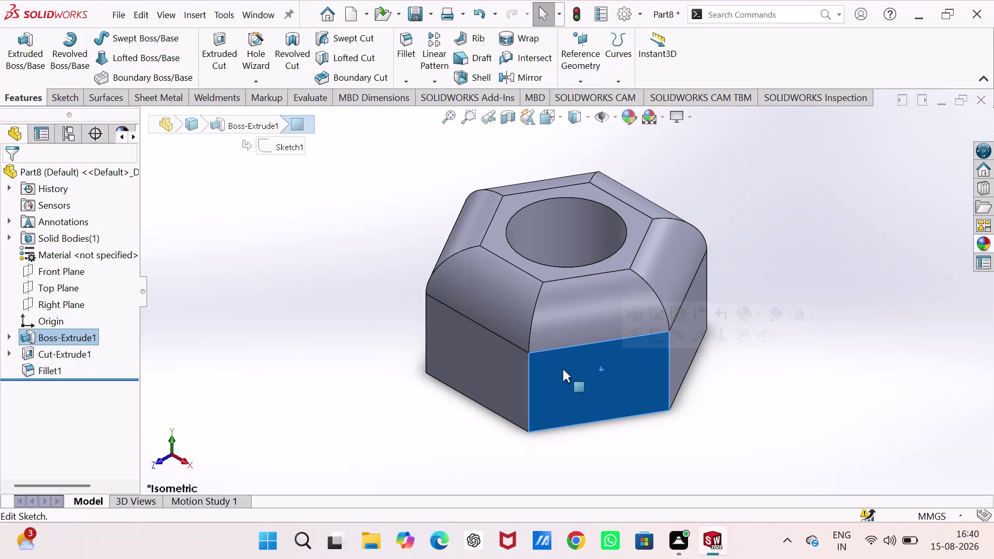
Start a sketch on the nut's front side face, then discard it and return to isometric view.
click(651, 364)
click(700, 333)
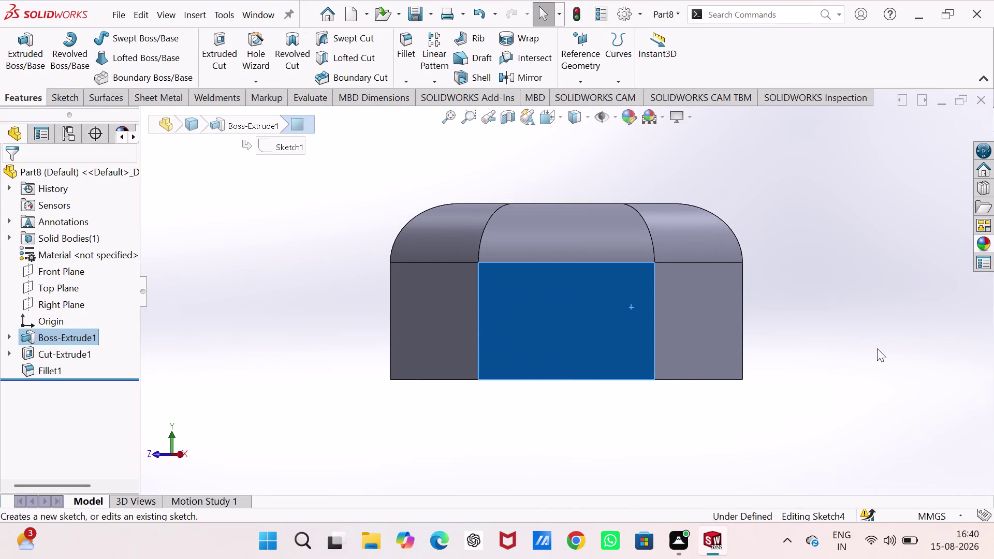
click(878, 346)
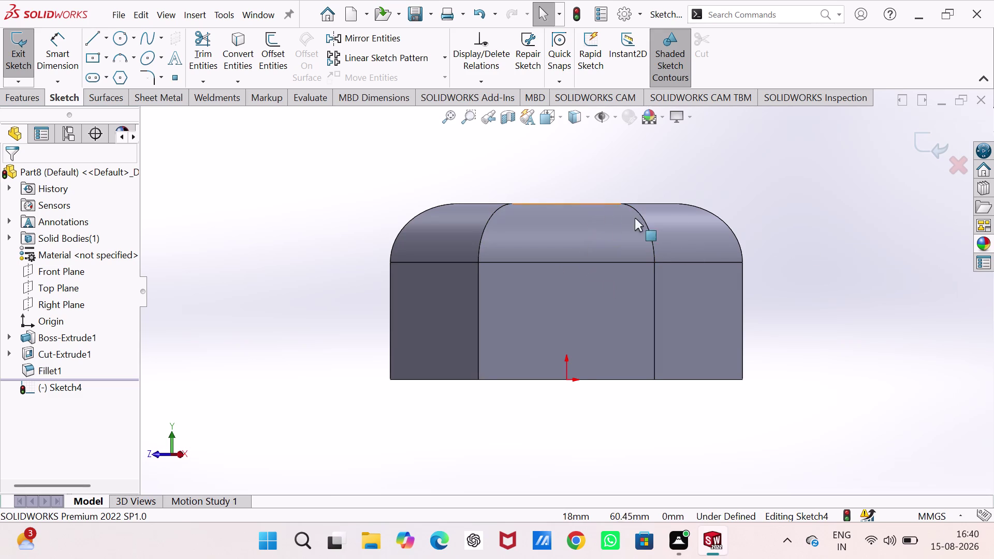
key(ctrl+7)
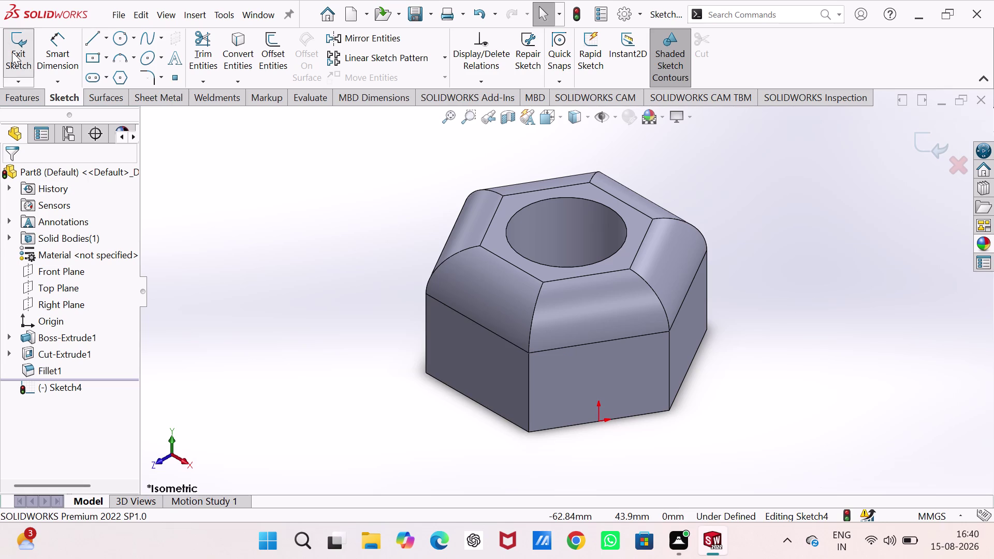
click(12, 51)
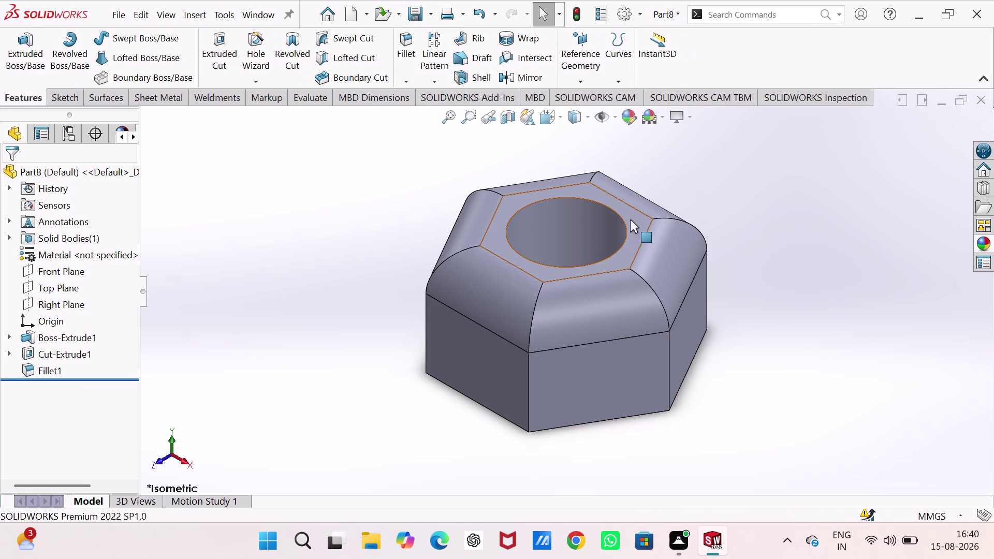
Start a sketch on the top face with a vertical centreline from the origin.
click(630, 219)
click(681, 187)
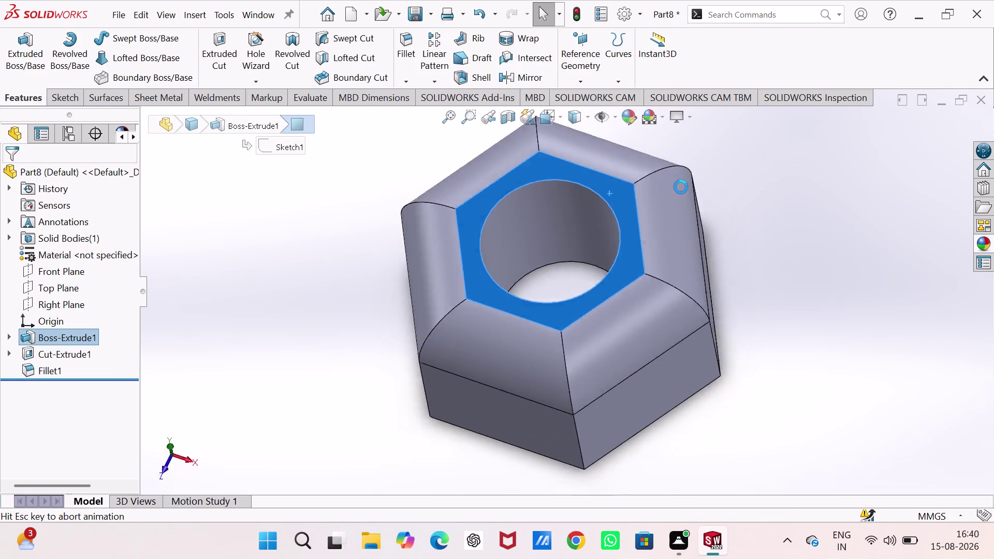
click(764, 185)
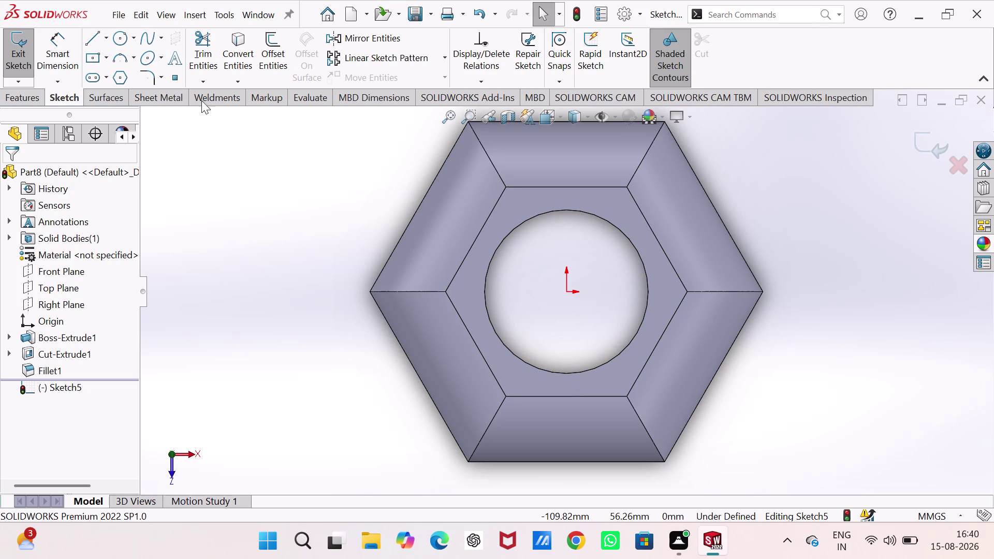
click(102, 37)
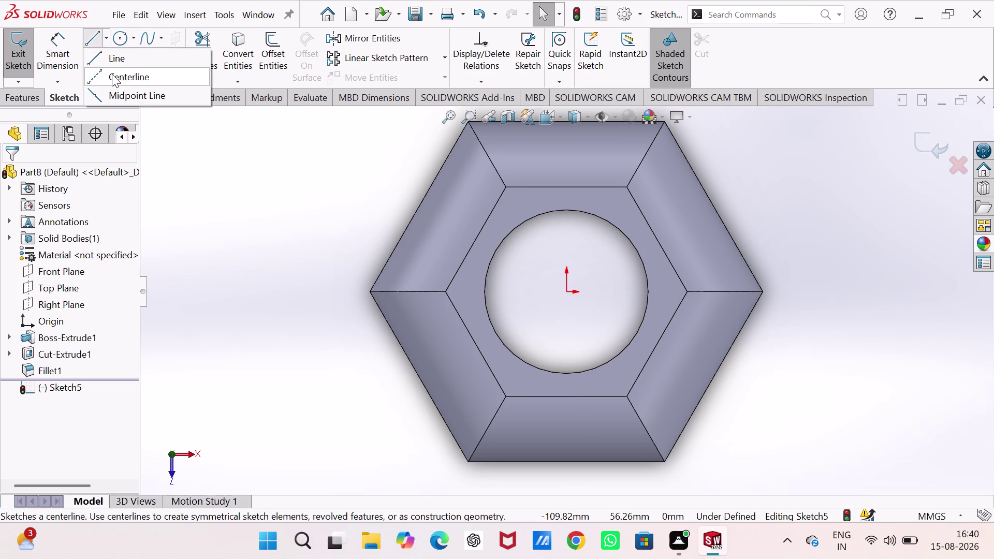
click(112, 74)
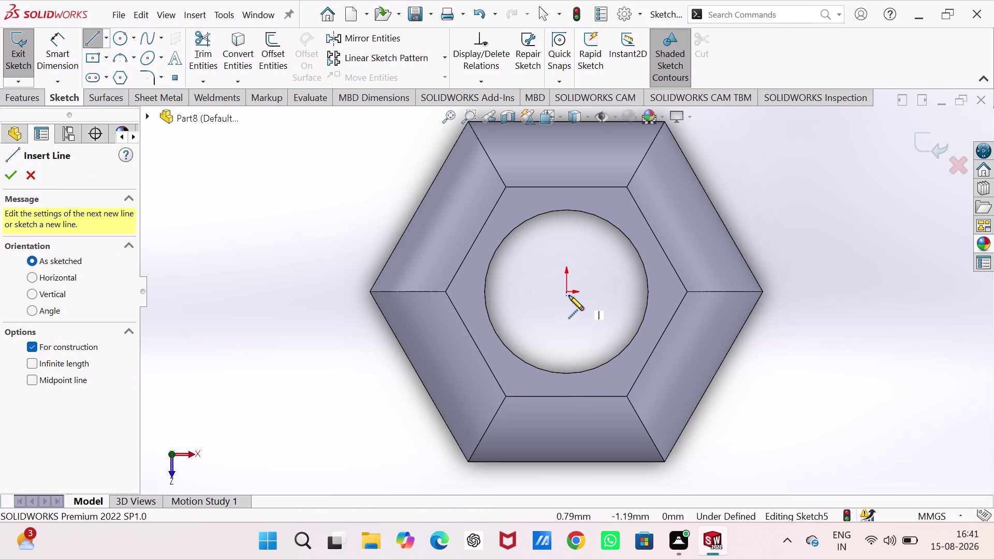
click(566, 292)
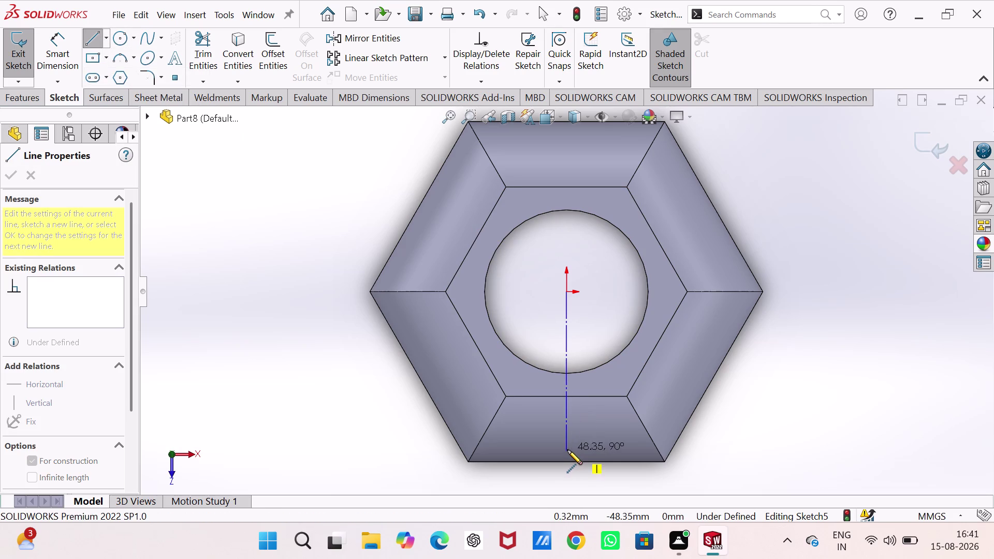
click(565, 434)
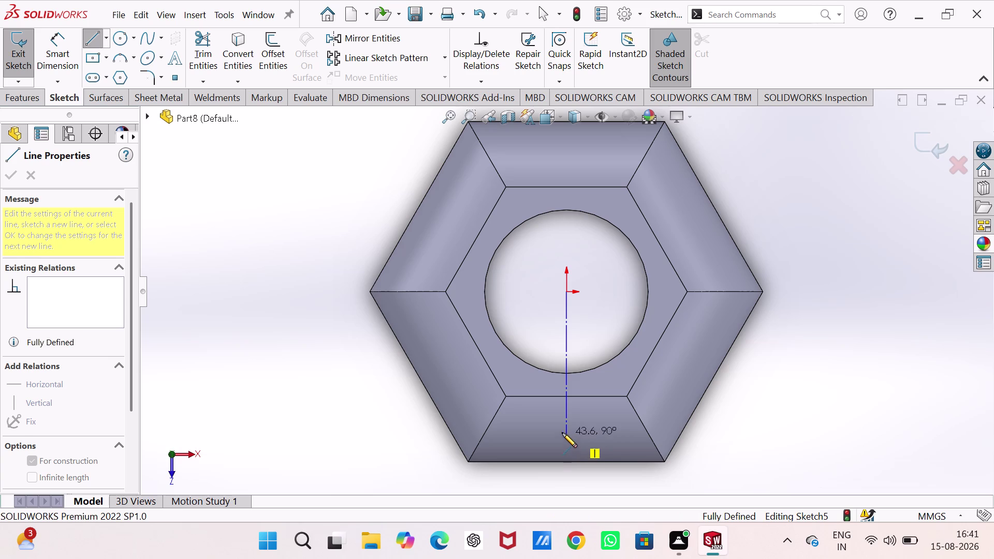
key(Escape)
key(Escape)
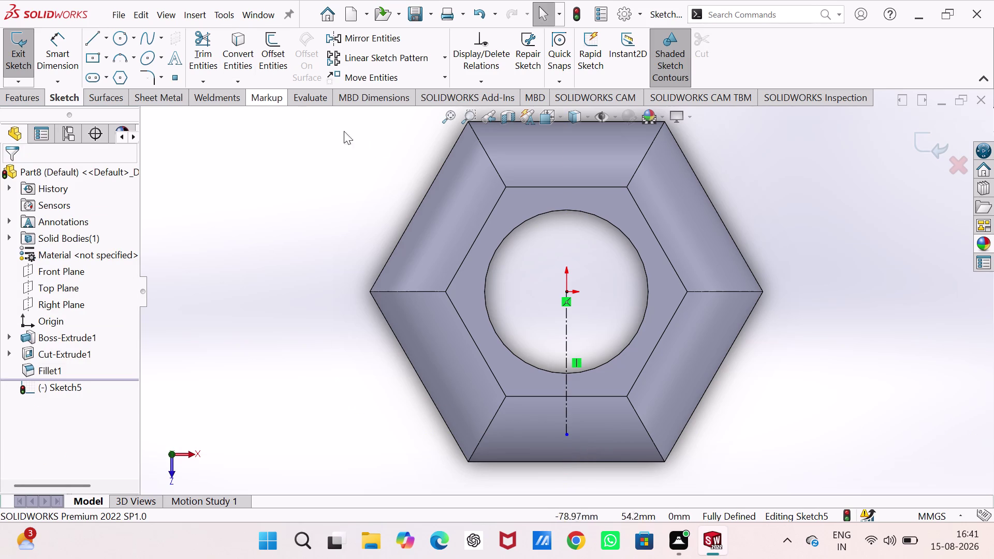
Convert the central hole's circular edge into the sketch.
click(581, 370)
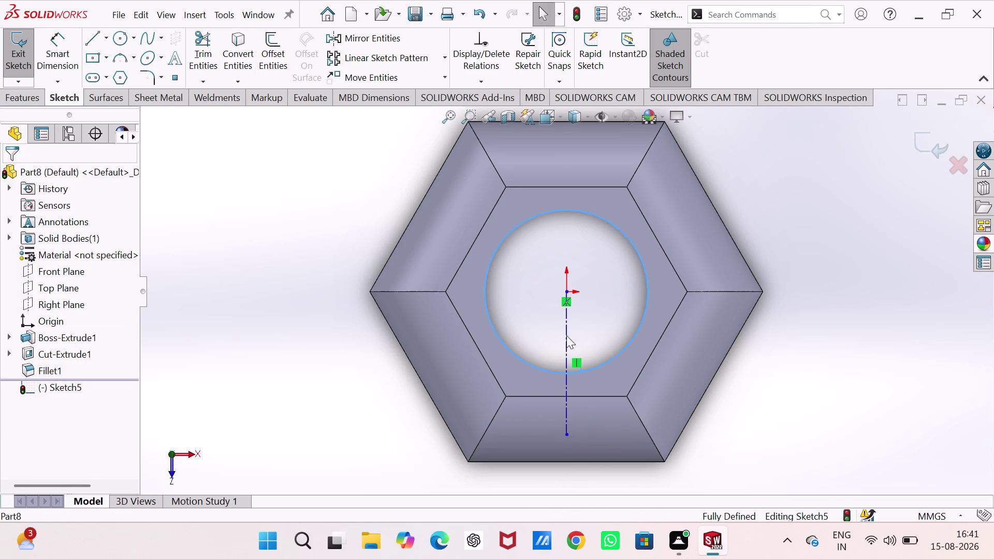
click(231, 45)
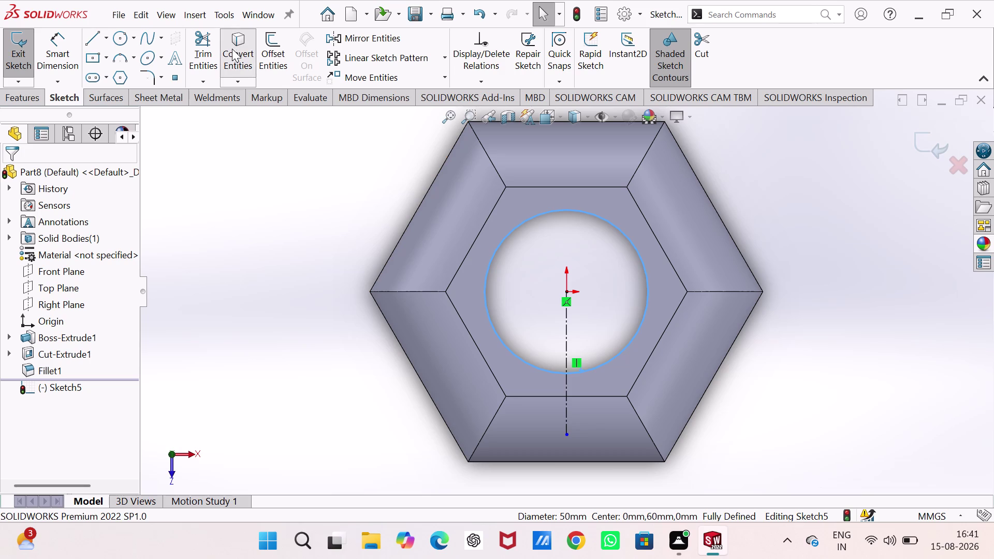
click(205, 170)
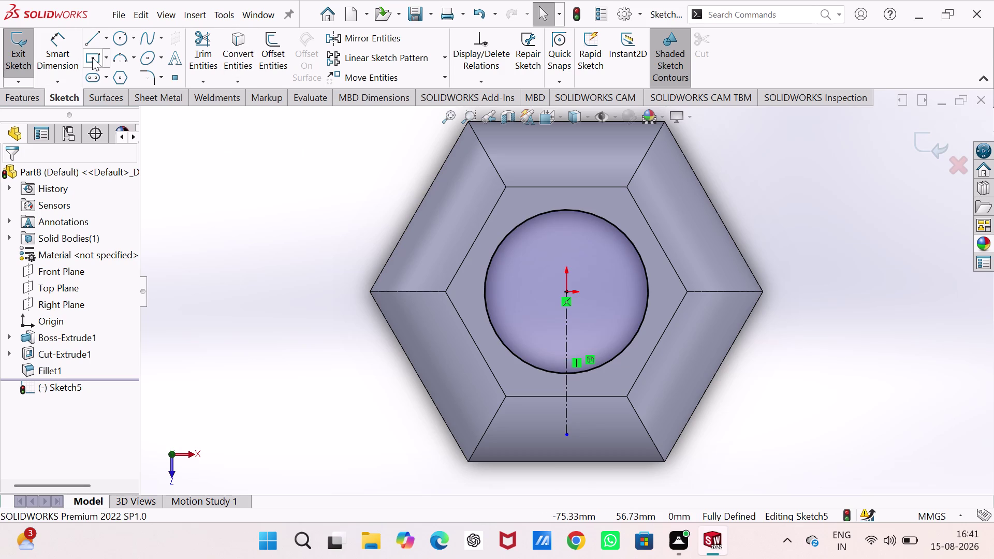
Draw the L-shaped slot outline lines from the centreline up to the hole.
click(88, 39)
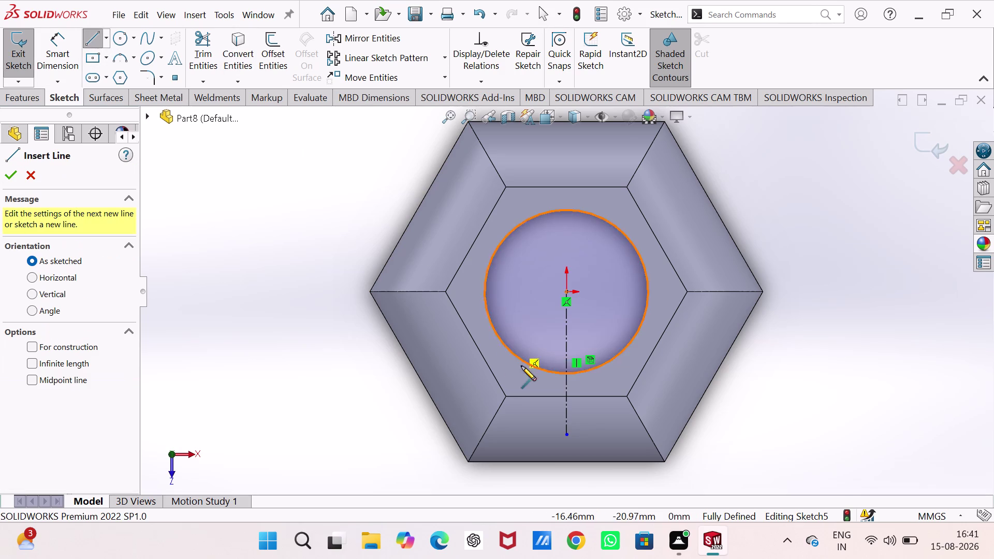
click(554, 373)
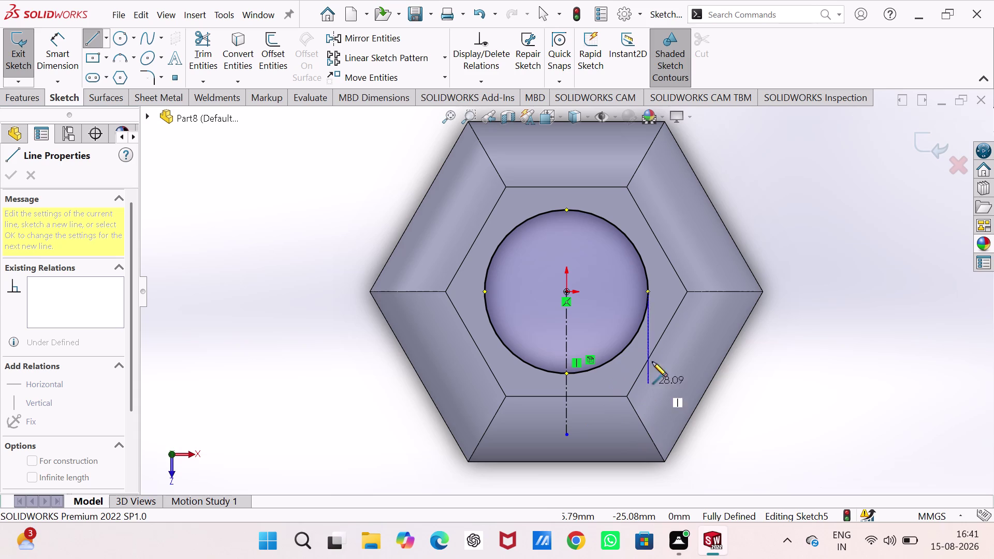
key(Escape)
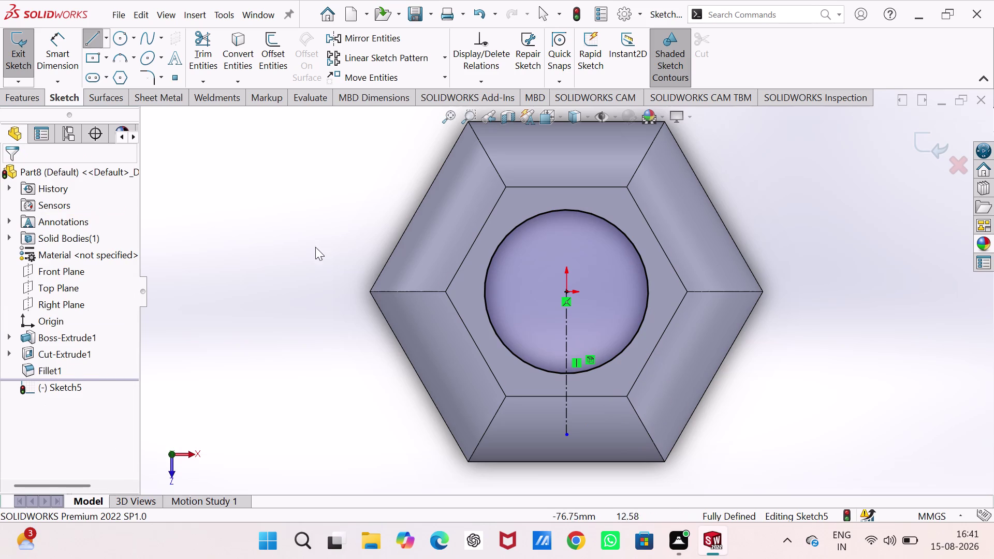
click(96, 36)
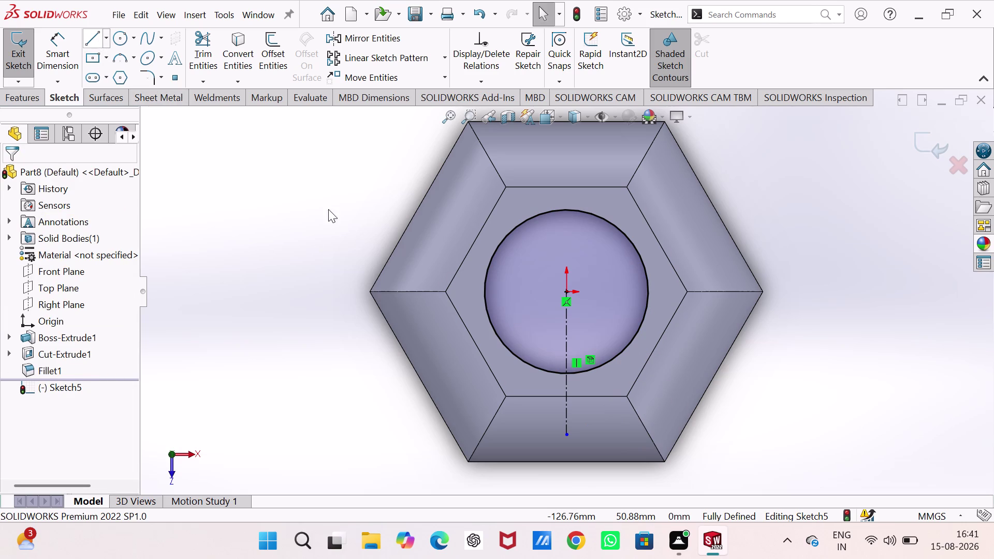
click(556, 414)
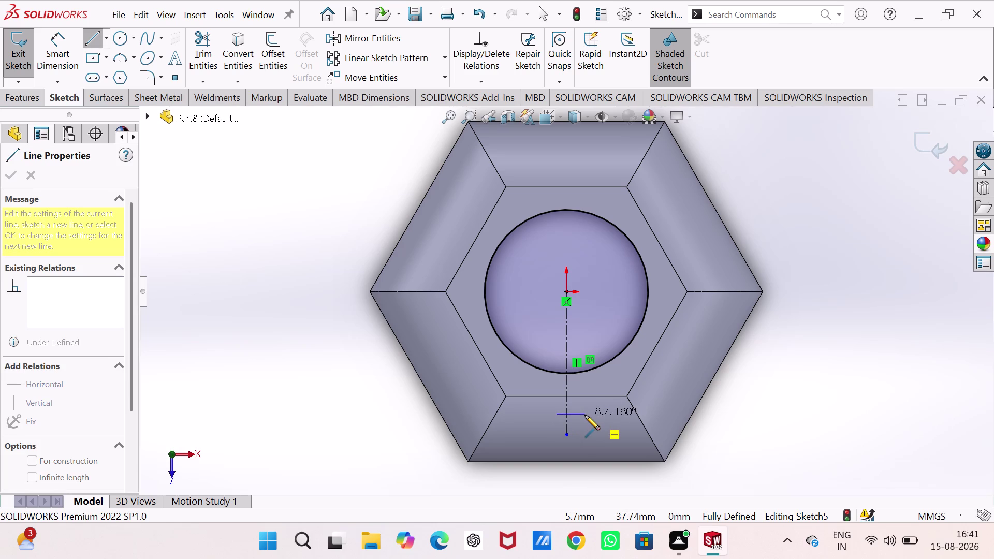
click(585, 415)
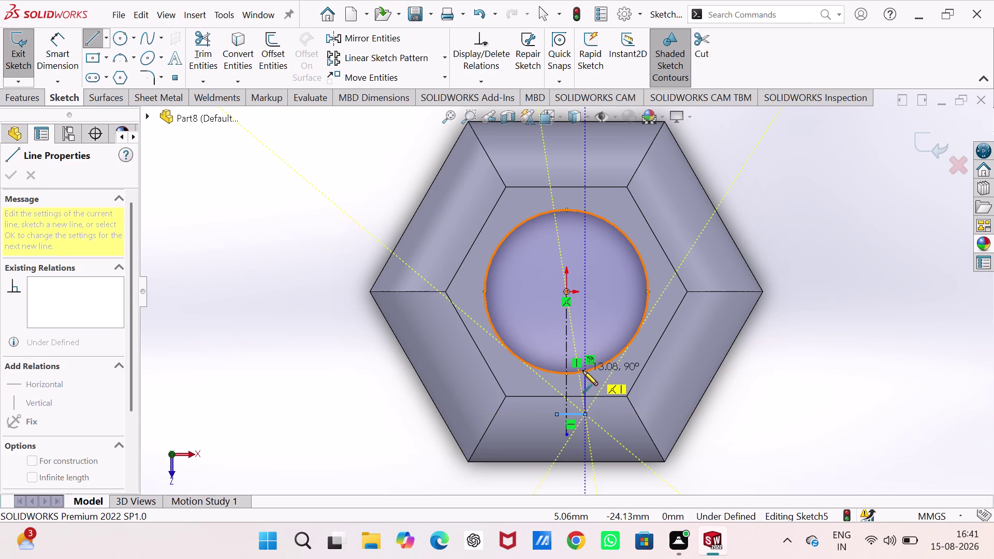
click(582, 370)
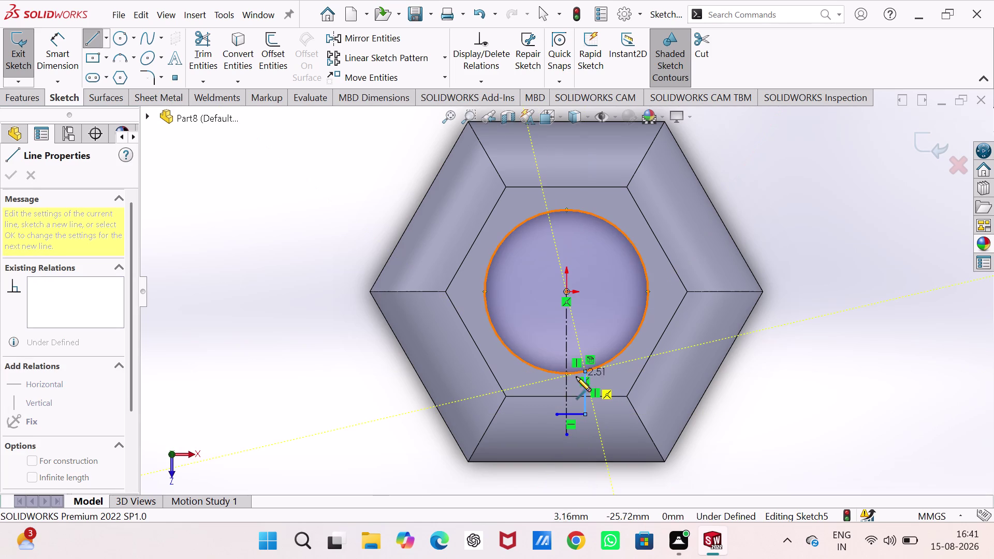
key(Escape)
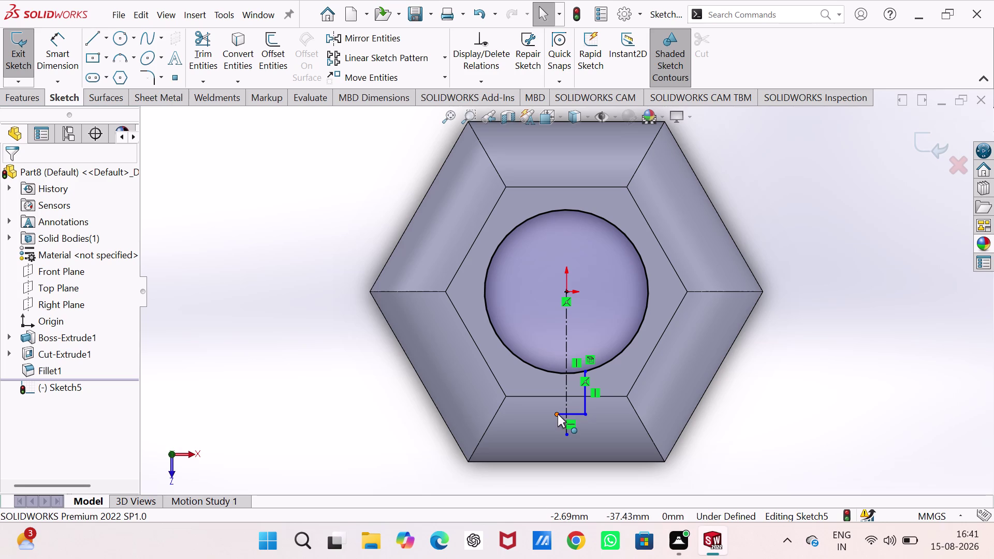
drag(557, 414, 574, 412)
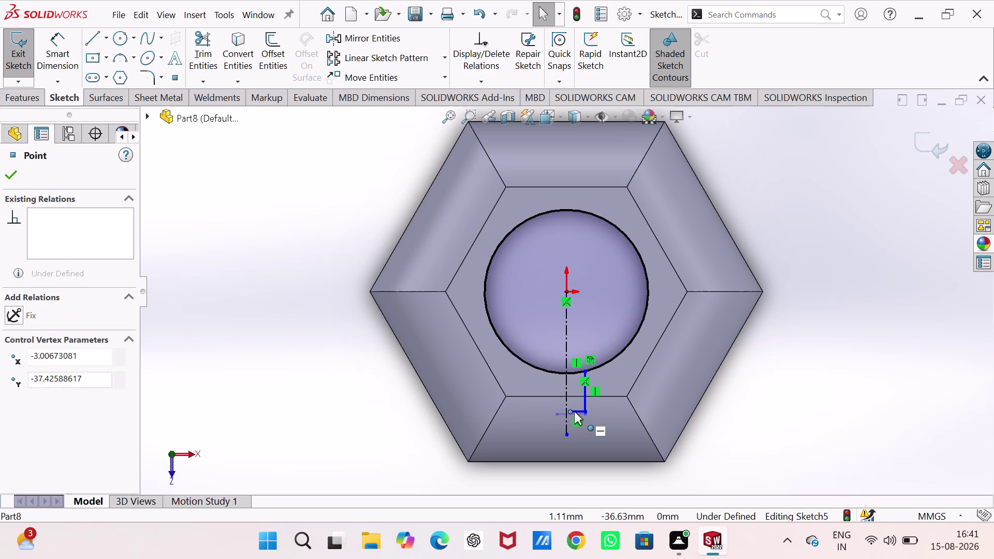
Snap the line end onto the centreline and dimension the horizontal slot line to 5 mm.
drag(574, 412, 568, 412)
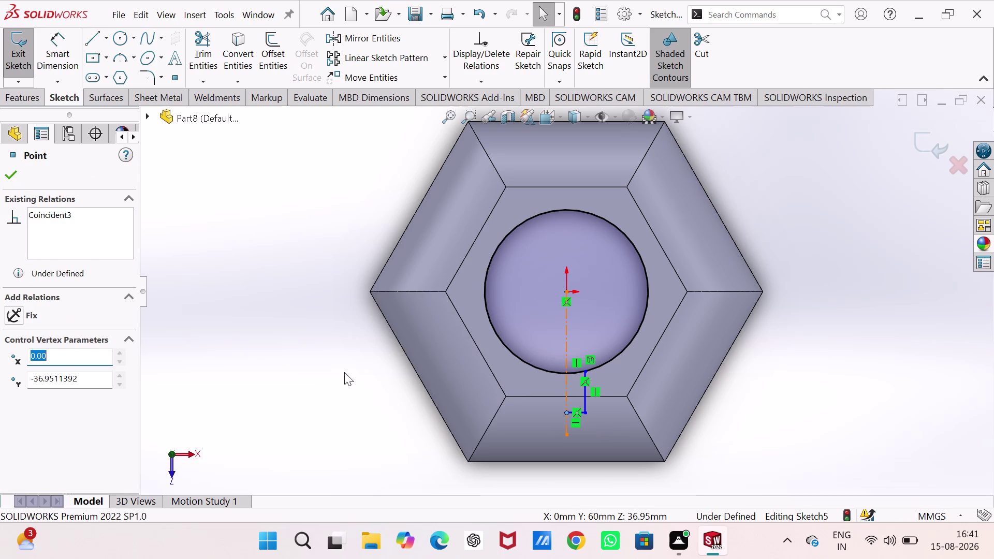
click(319, 366)
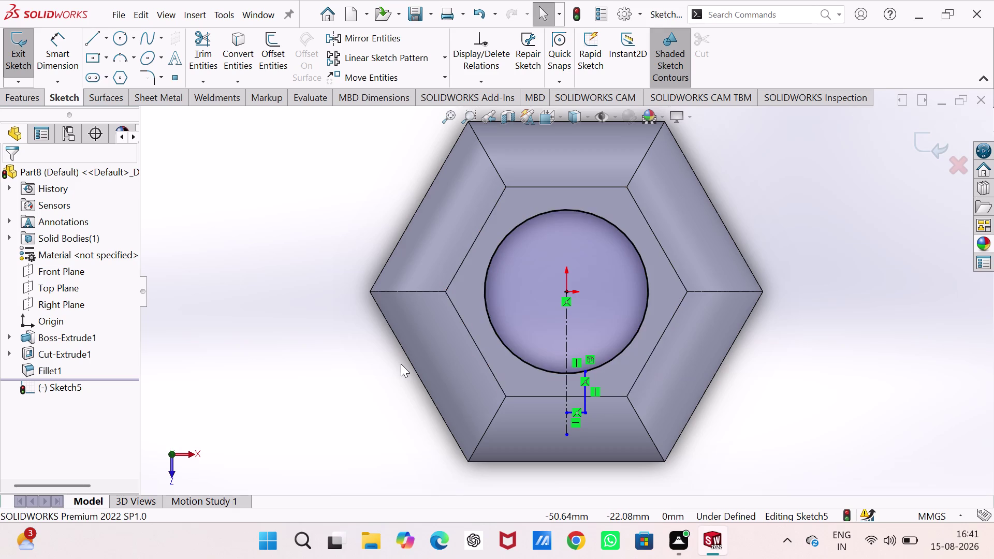
scroll(up, 3)
scroll(down, 3)
scroll(down, 3)
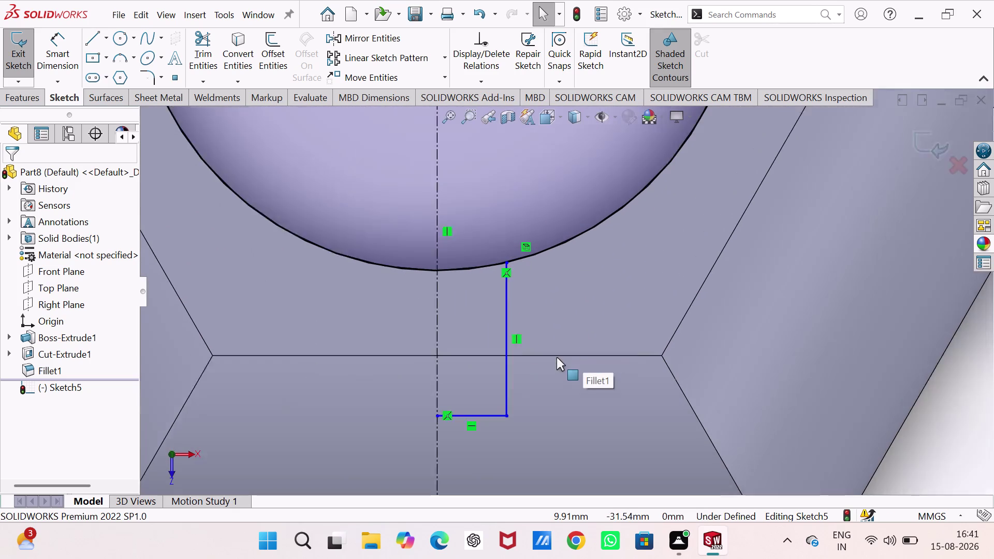
scroll(down, 3)
right_drag(632, 357, 637, 228)
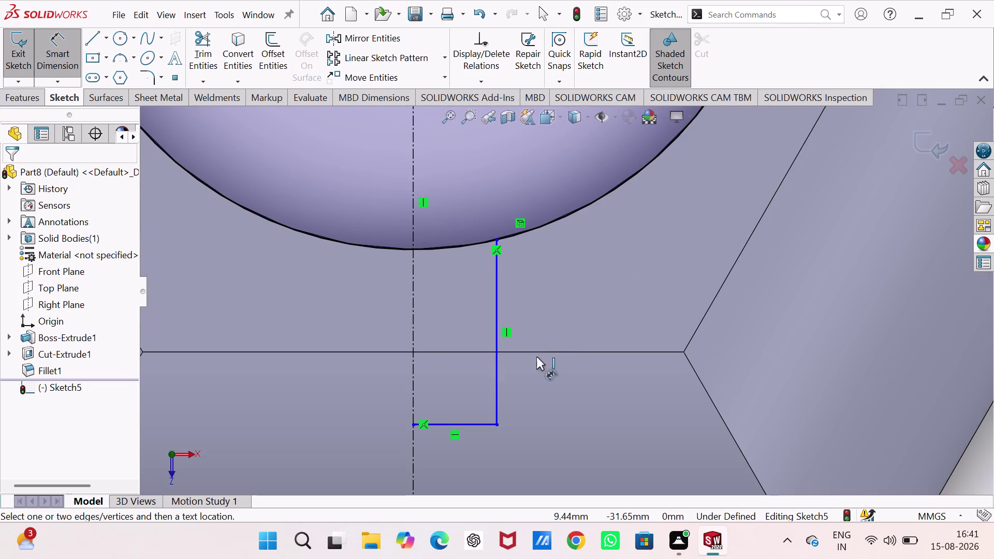
click(495, 374)
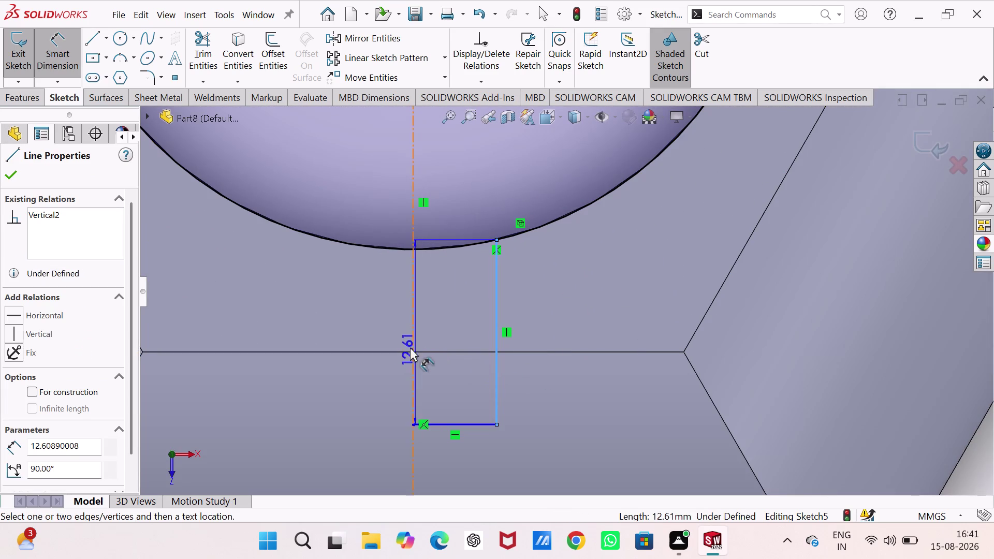
click(413, 344)
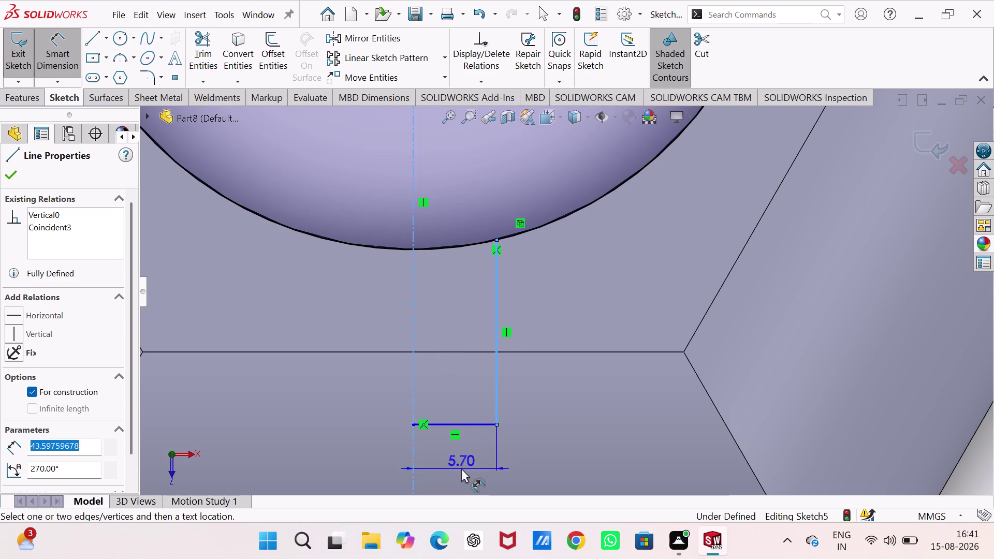
click(462, 468)
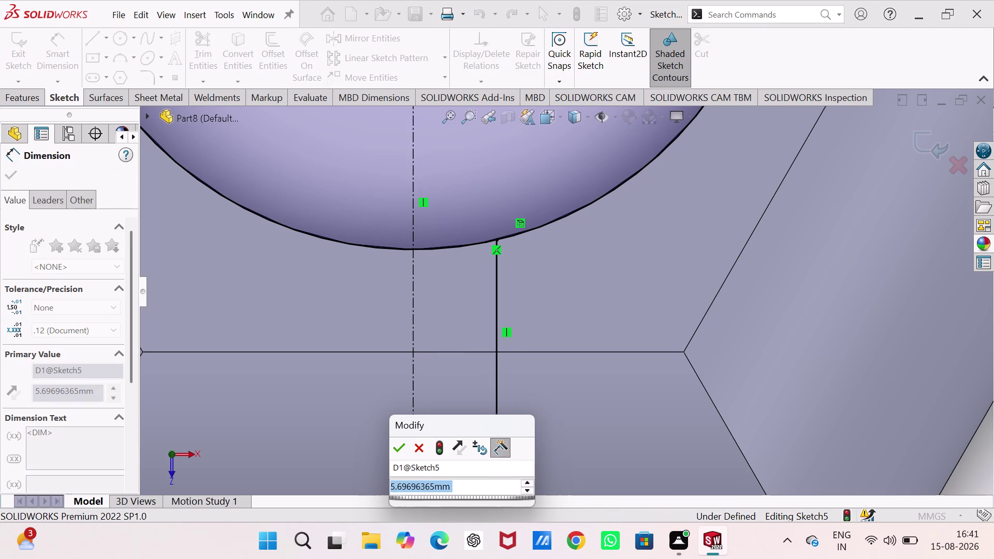
key(5)
key(Return)
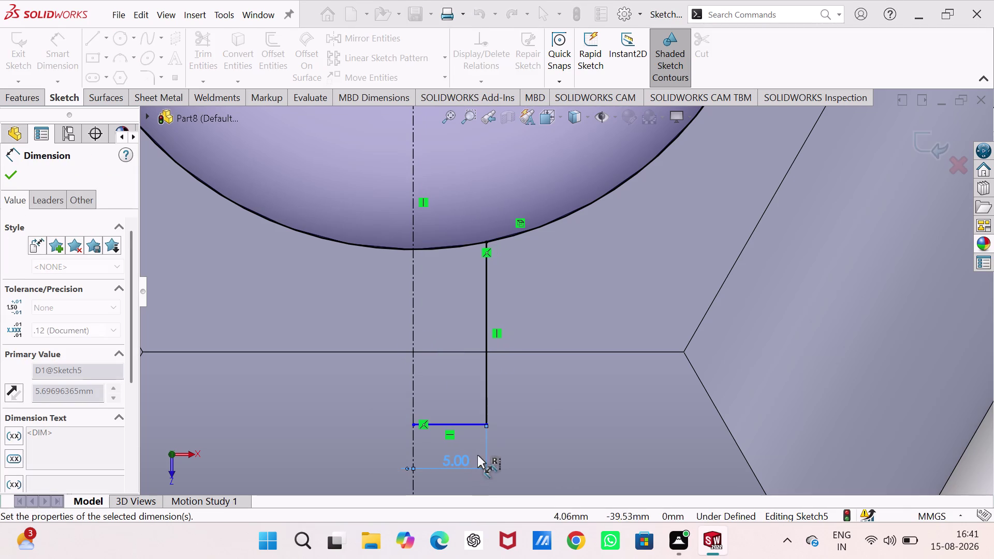
Select the vertical and horizontal slot lines together.
scroll(up, 3)
scroll(up, 3)
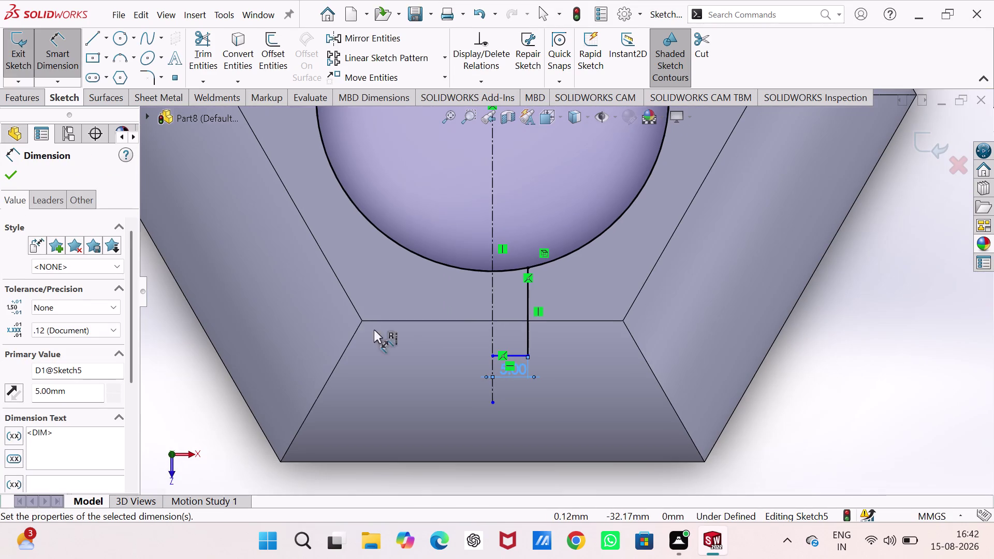
key(Escape)
key(Escape)
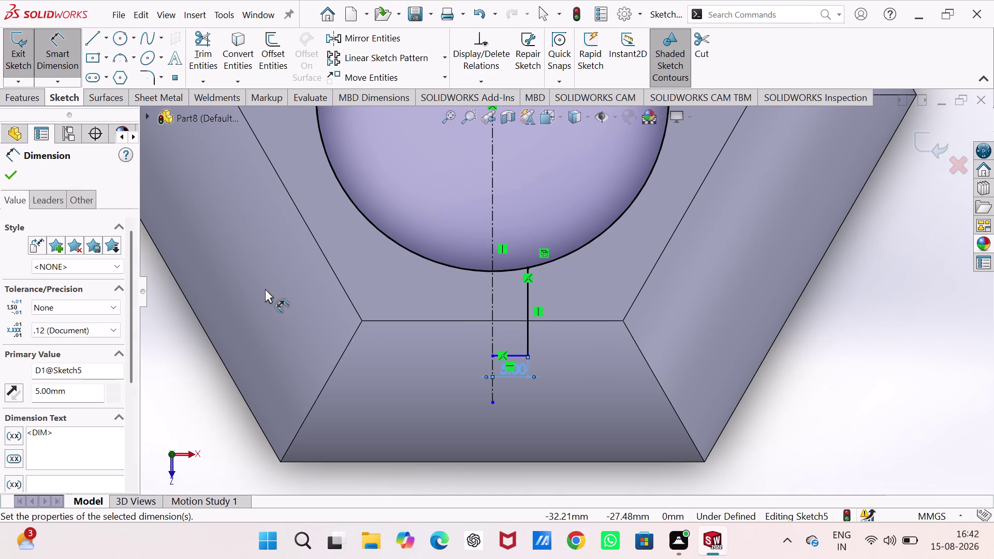
click(525, 310)
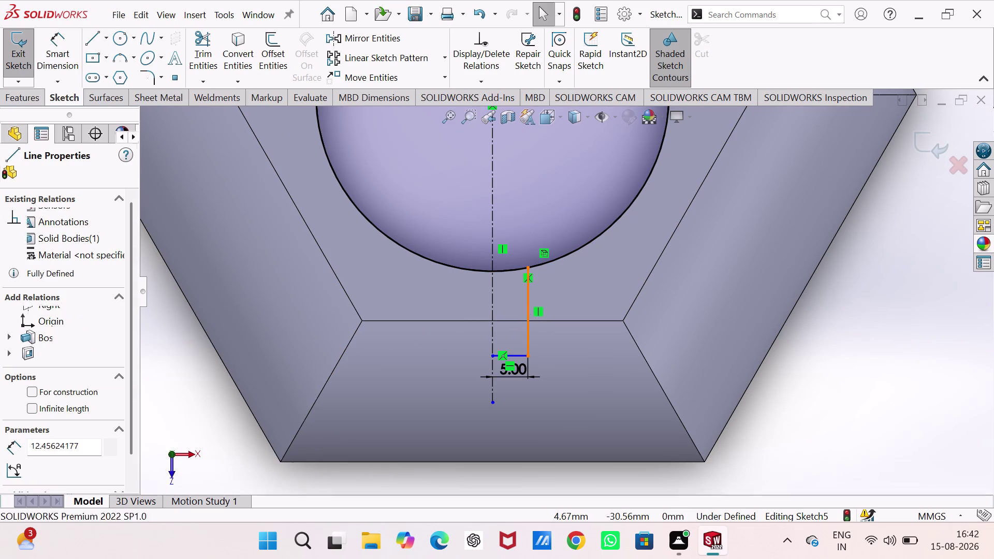
click(517, 354)
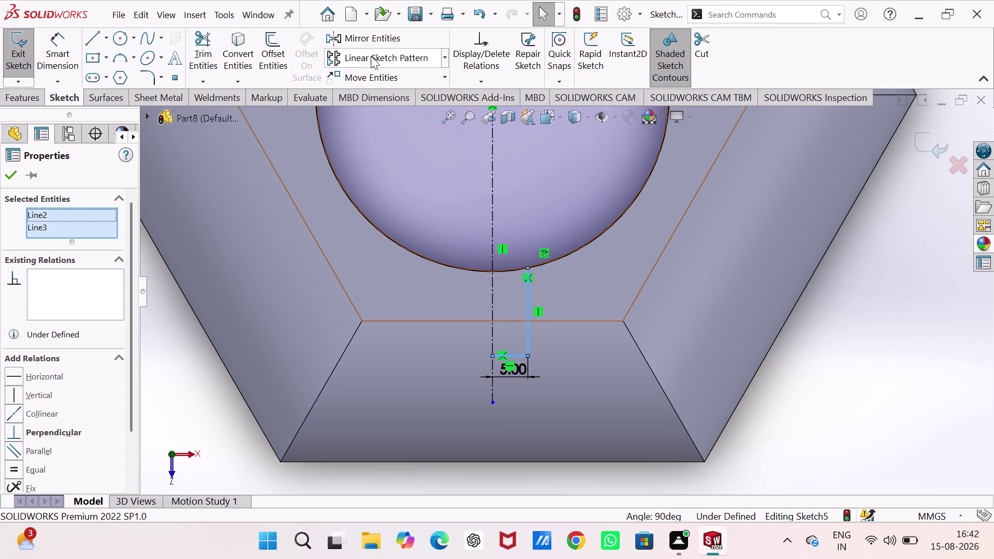
click(392, 40)
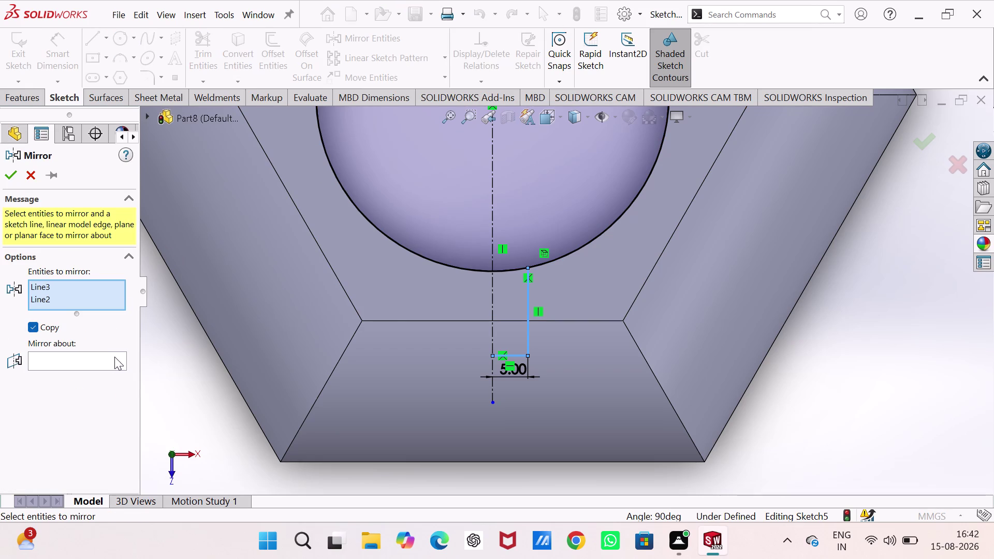
Mirror the slot lines about the centreline and pull the bottom line to the nut edge.
click(114, 361)
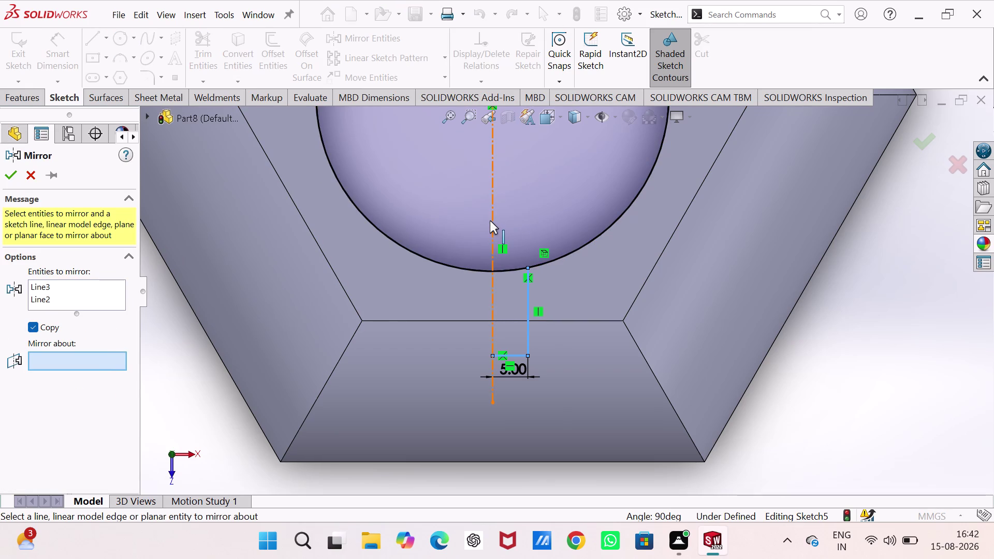
click(493, 216)
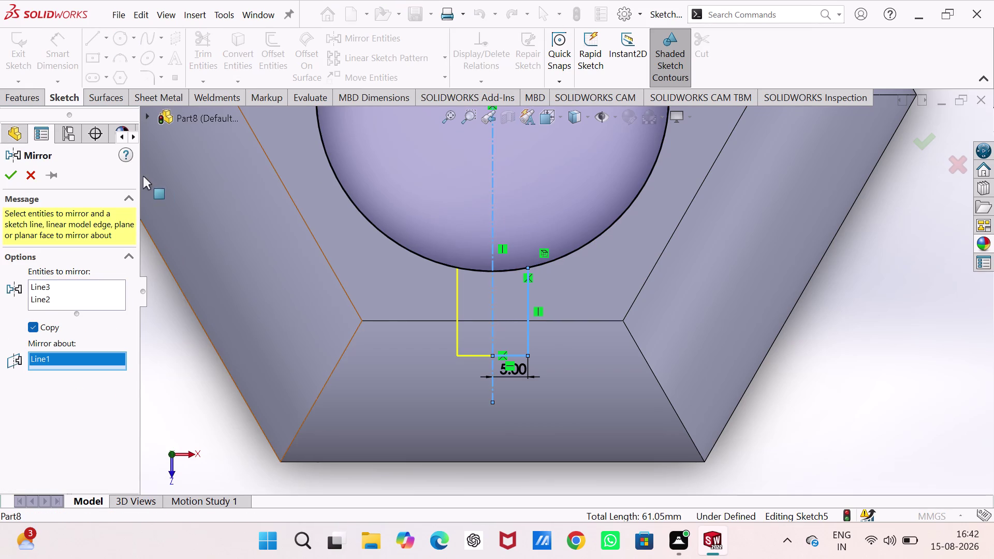
click(5, 176)
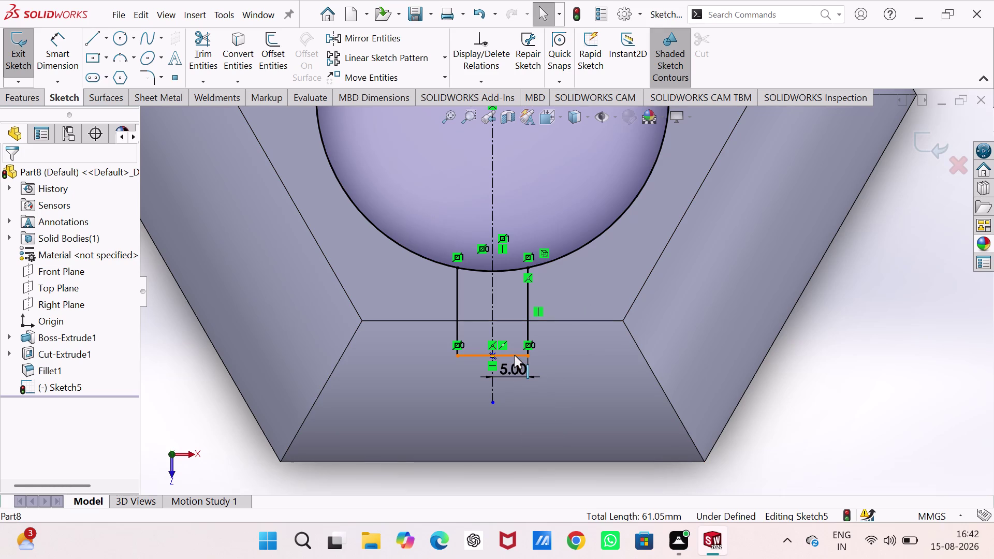
drag(514, 355, 514, 457)
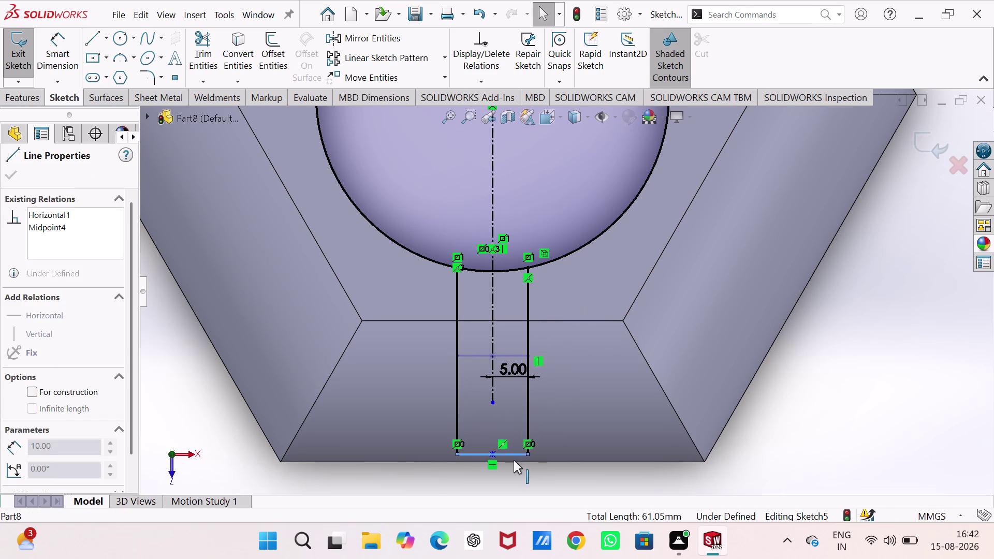
drag(513, 457, 515, 456)
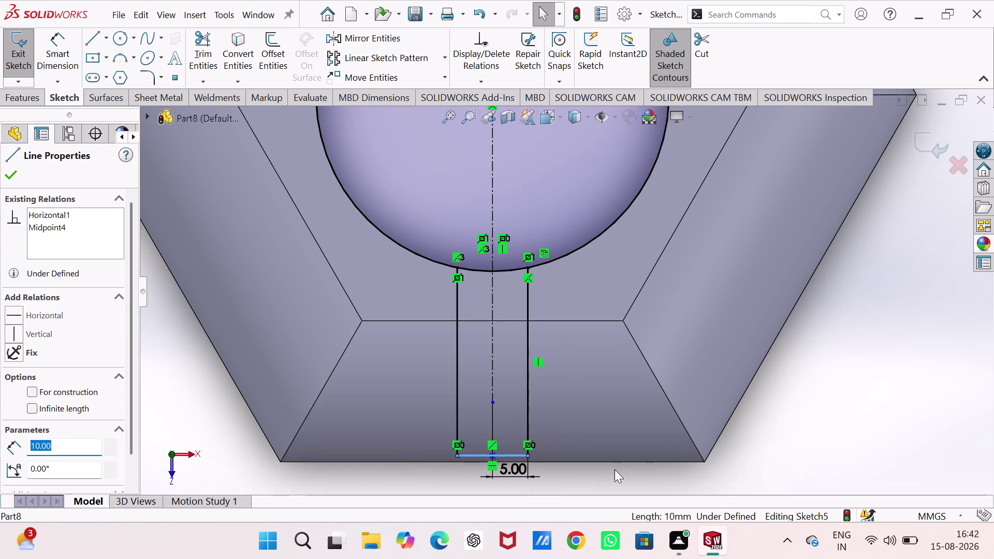
drag(512, 466, 514, 380)
key(Escape)
key(Escape)
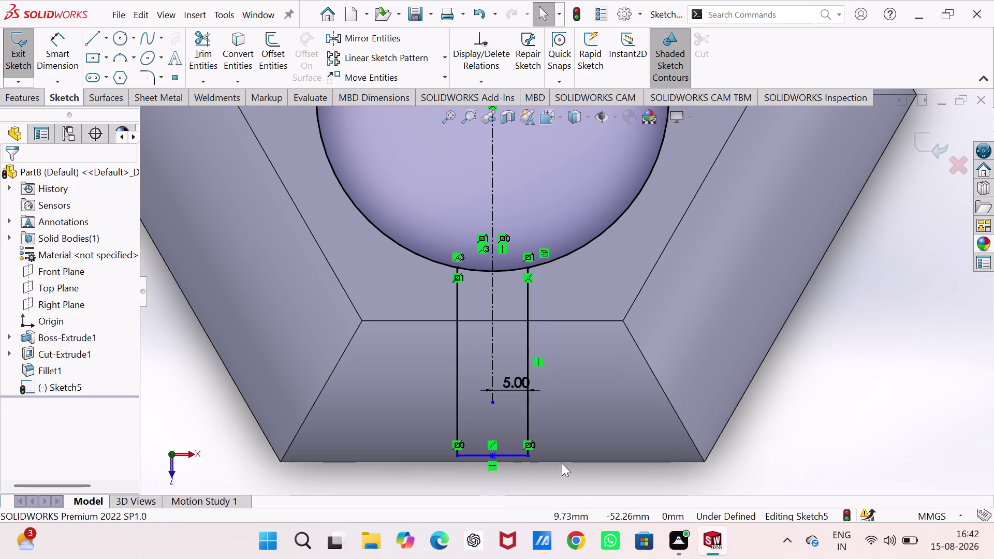
Make the slot's bottom line collinear with the nut's bottom edge.
click(563, 462)
key(Escape)
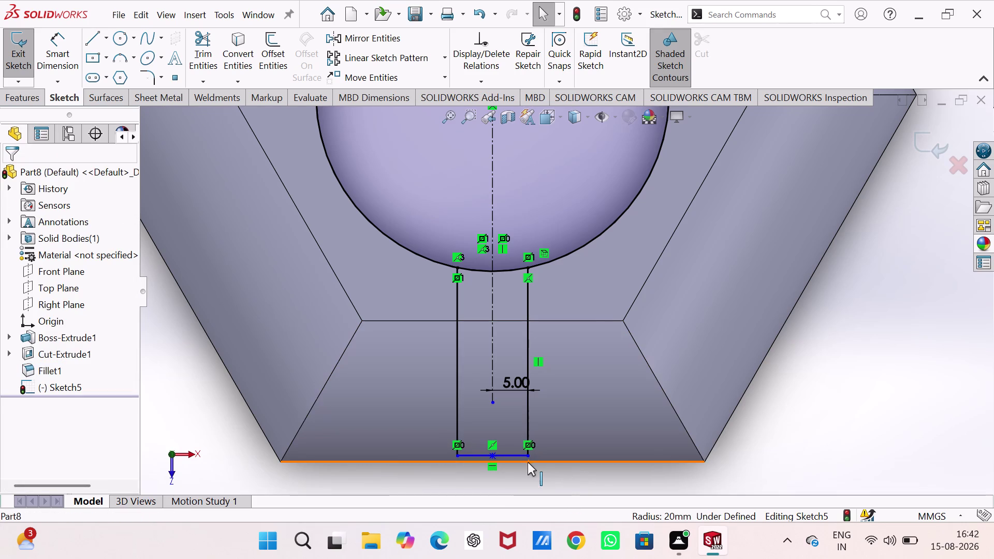
click(528, 462)
click(509, 453)
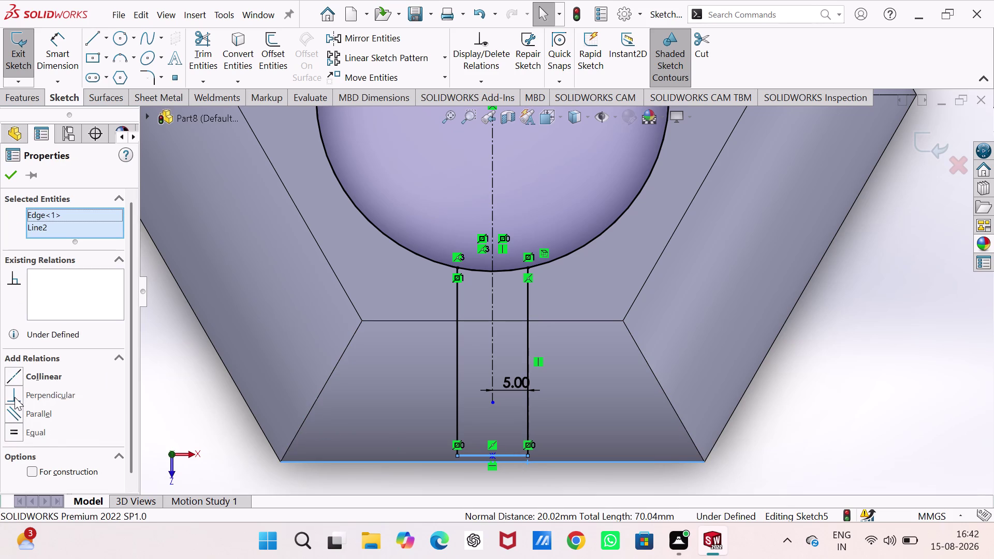
click(16, 375)
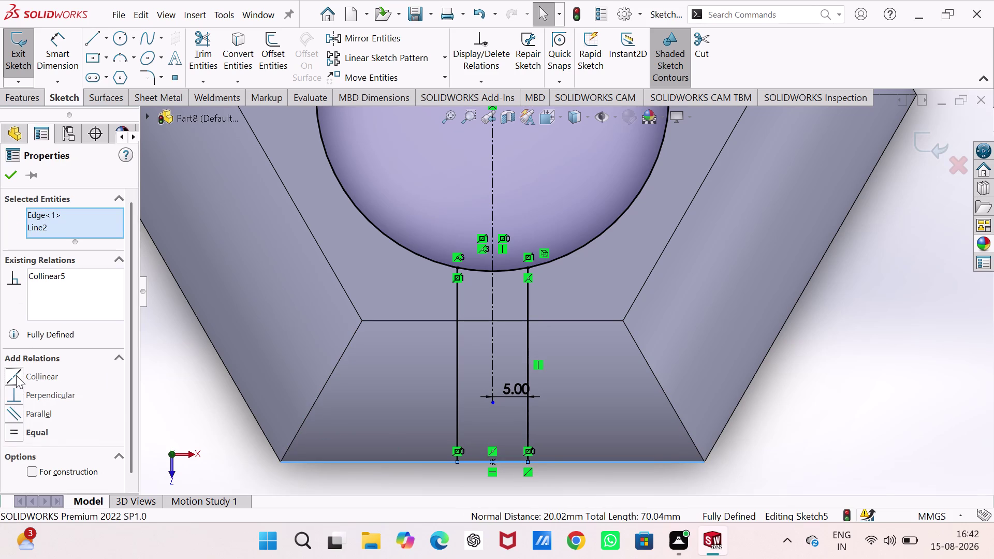
click(181, 400)
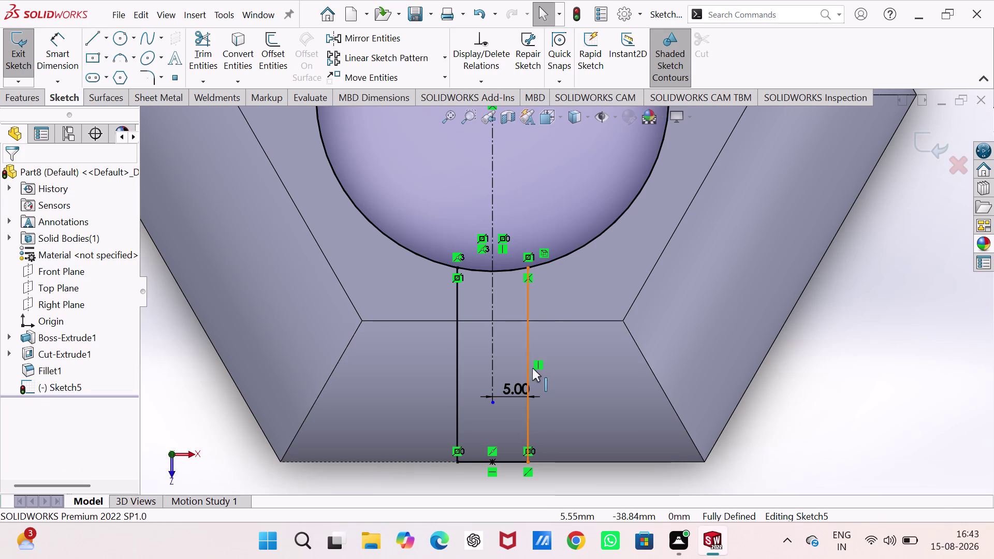
scroll(up, 3)
scroll(down, 3)
scroll(up, 3)
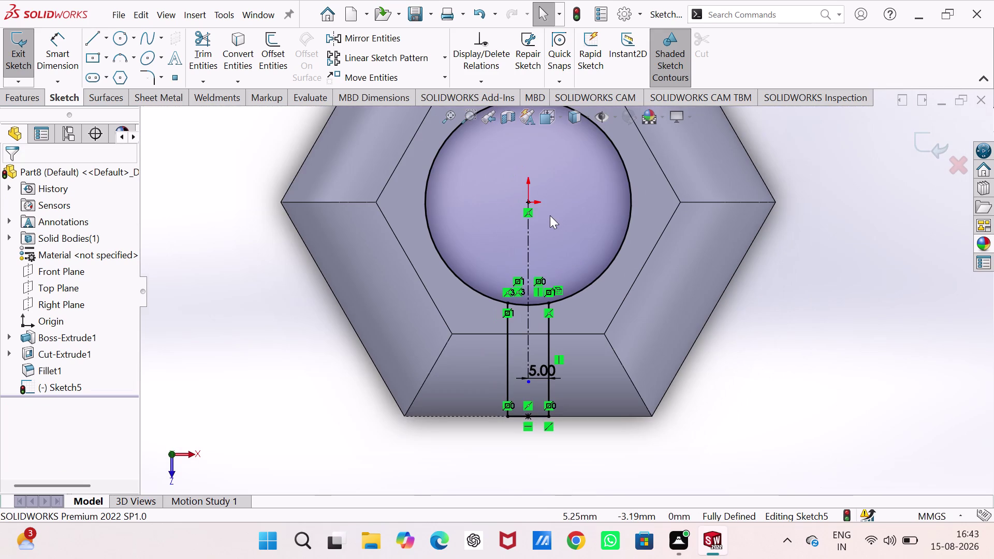
click(205, 26)
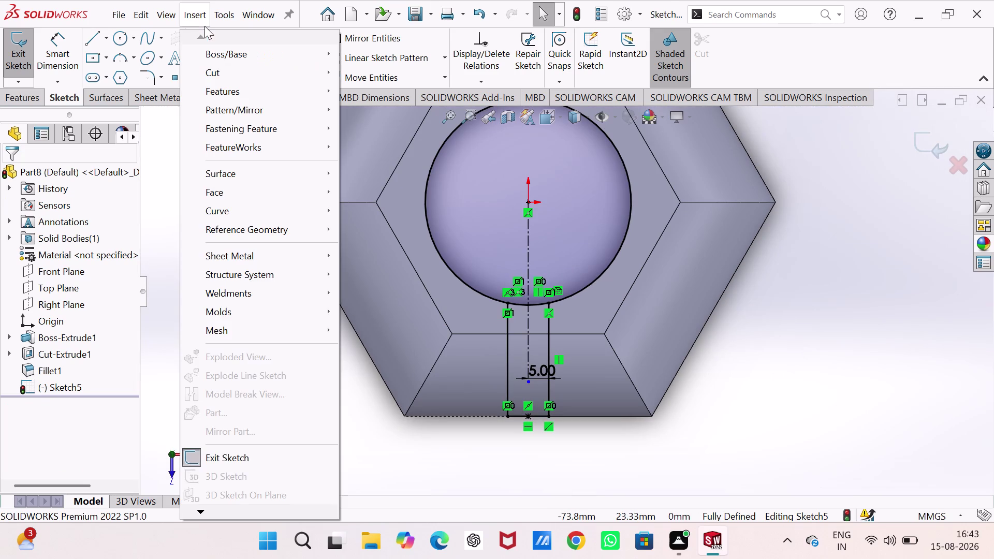
Trim the hole circle outside the slot and exit the sketch as Sketch5.
click(168, 188)
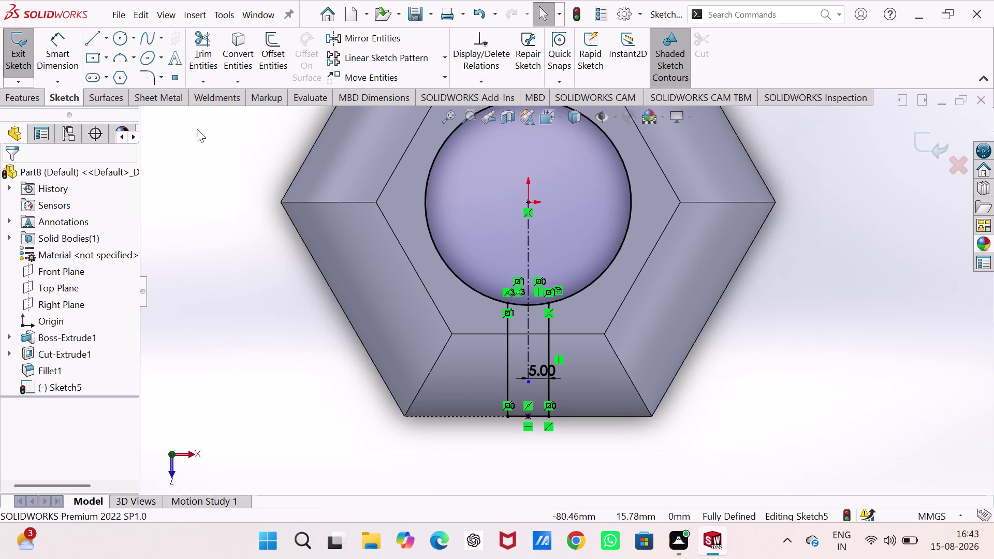
click(199, 43)
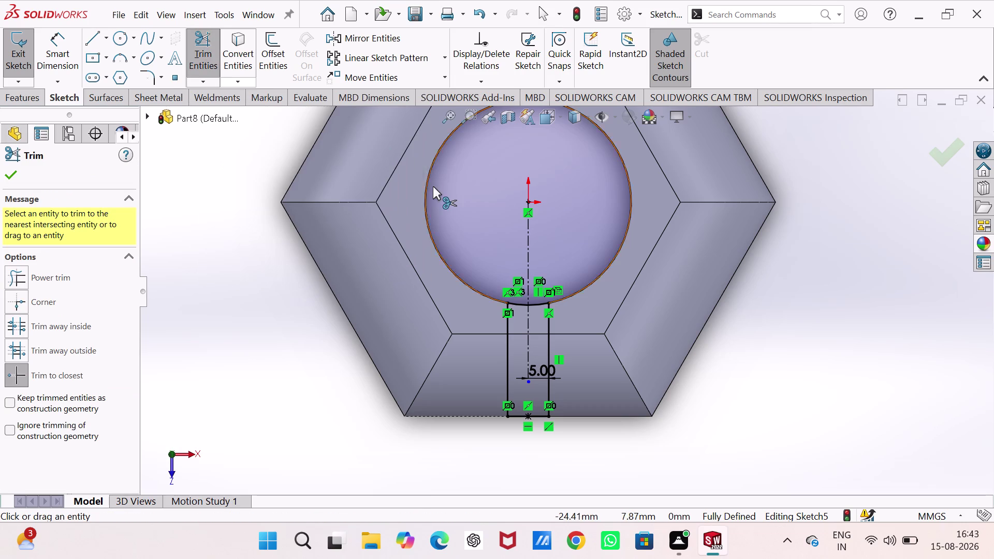
click(424, 188)
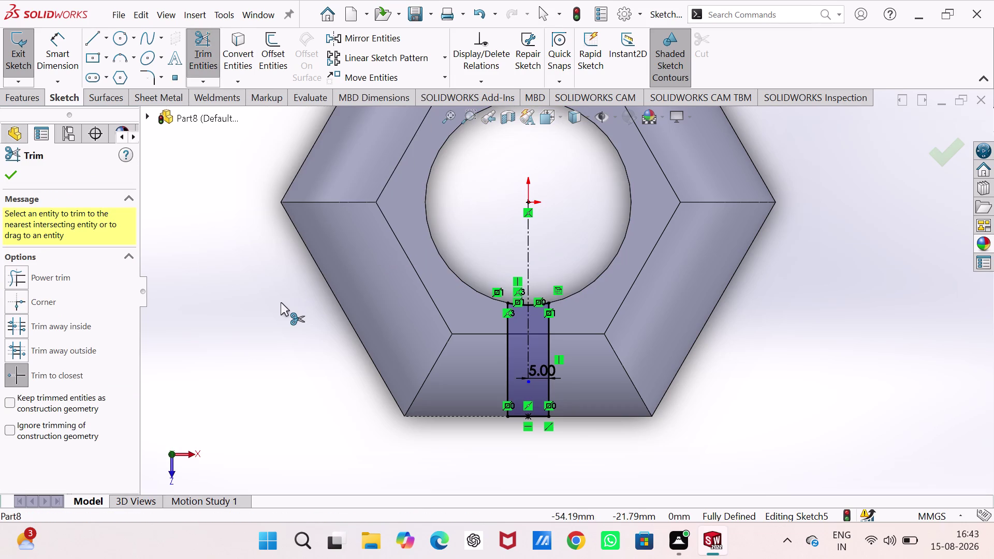
click(272, 307)
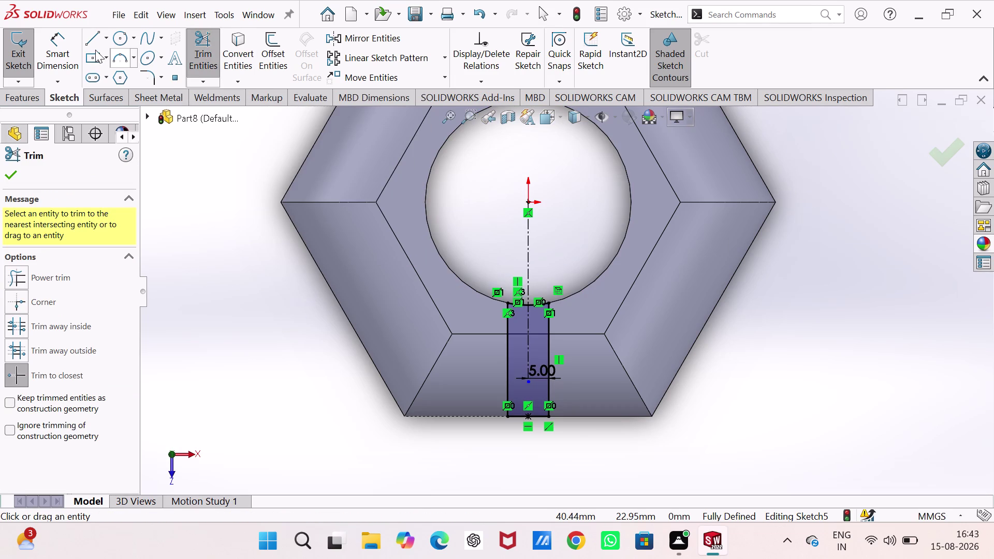
click(24, 50)
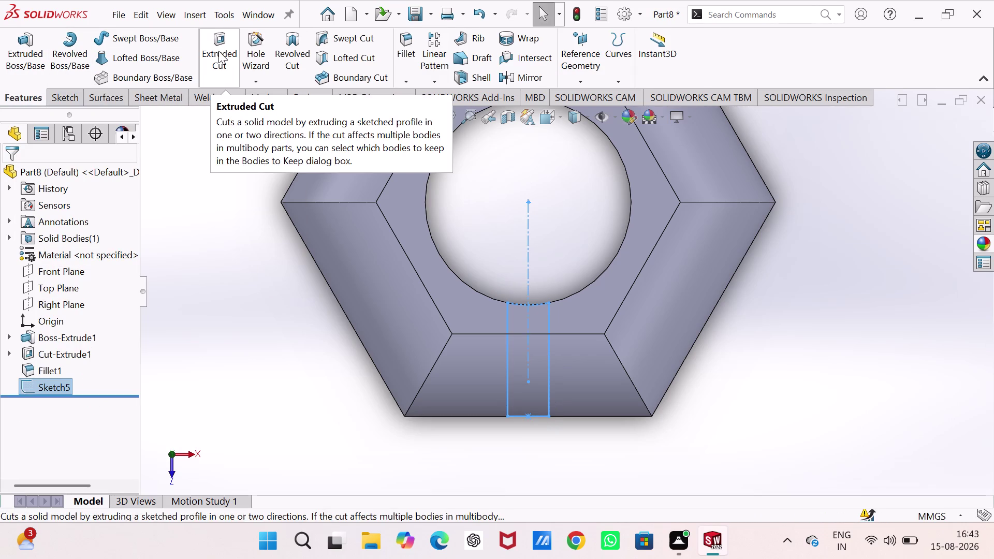
Extrude-cut the slot profile Blind to 25 mm depth and orbit to inspect it.
click(219, 51)
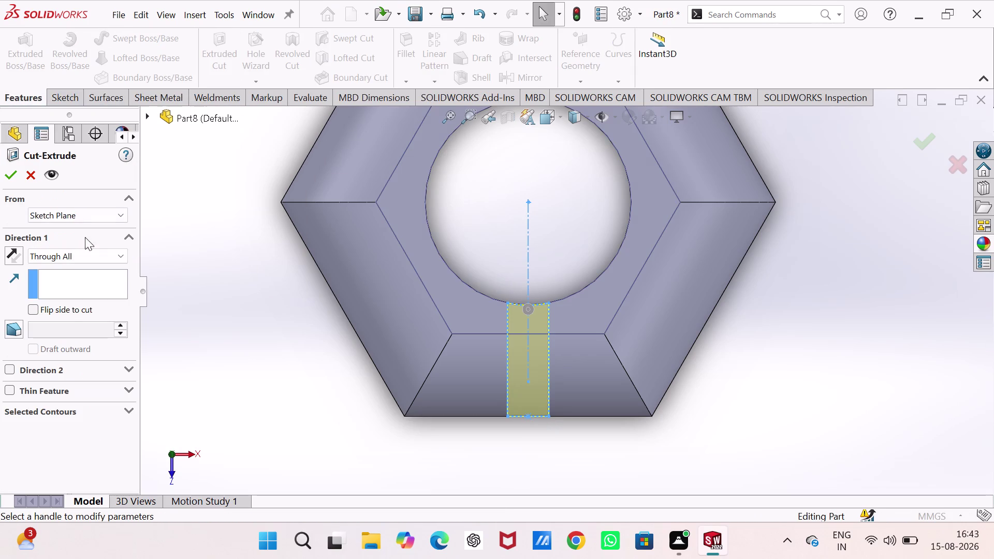
click(117, 255)
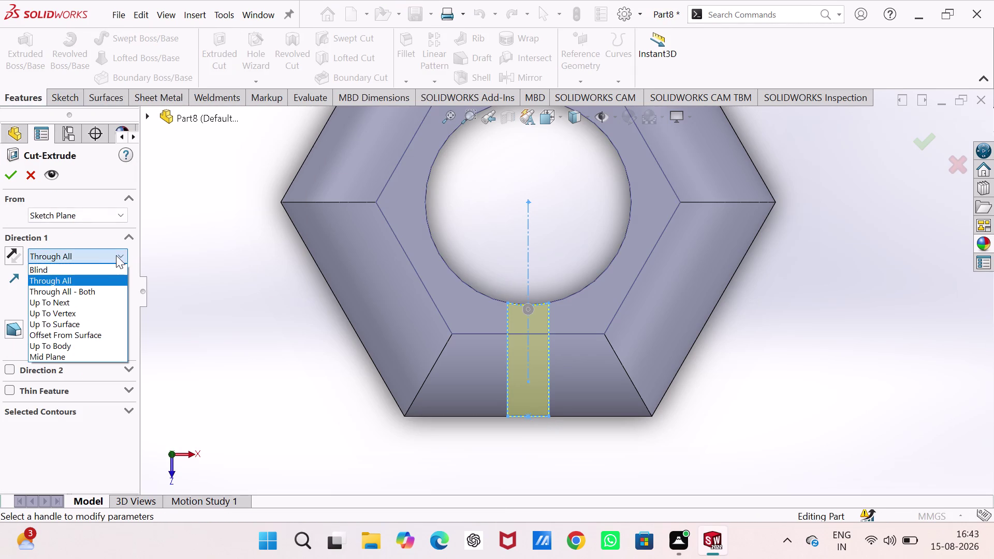
click(101, 273)
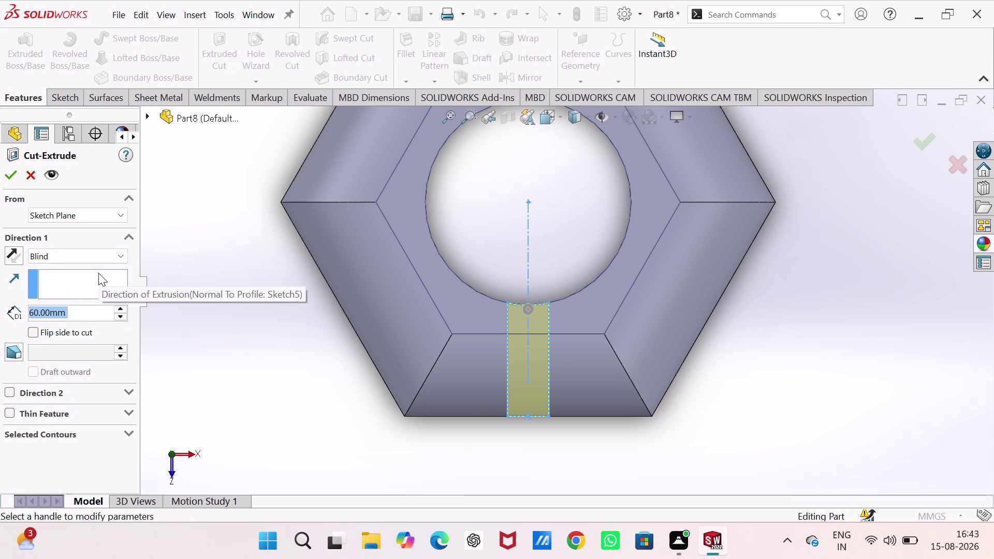
text(25)
key(Return)
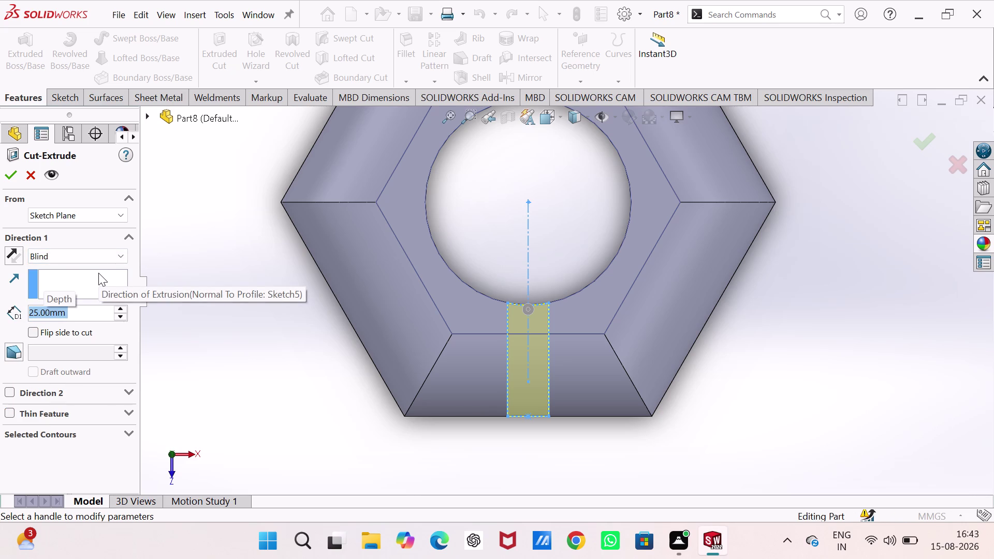
click(11, 179)
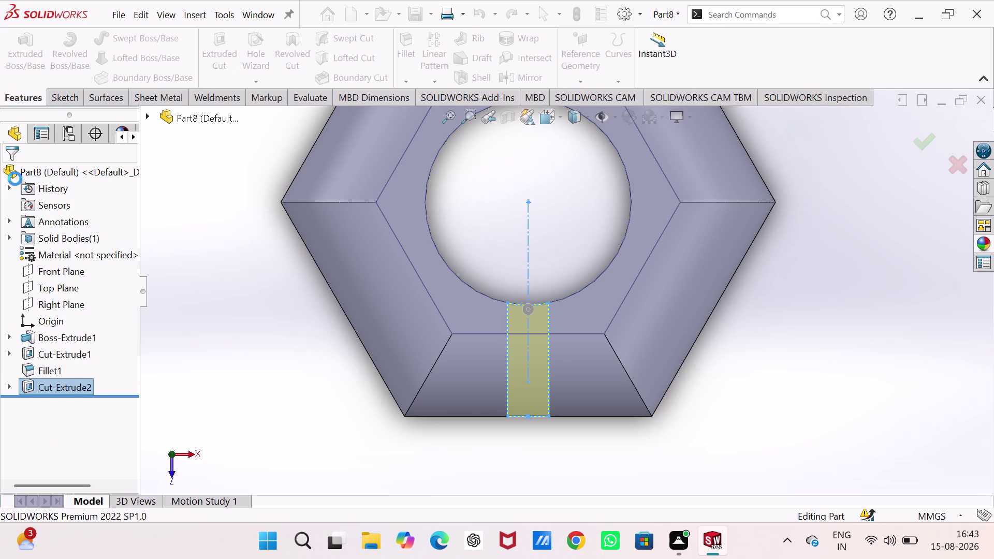
middle_drag(195, 261, 205, 216)
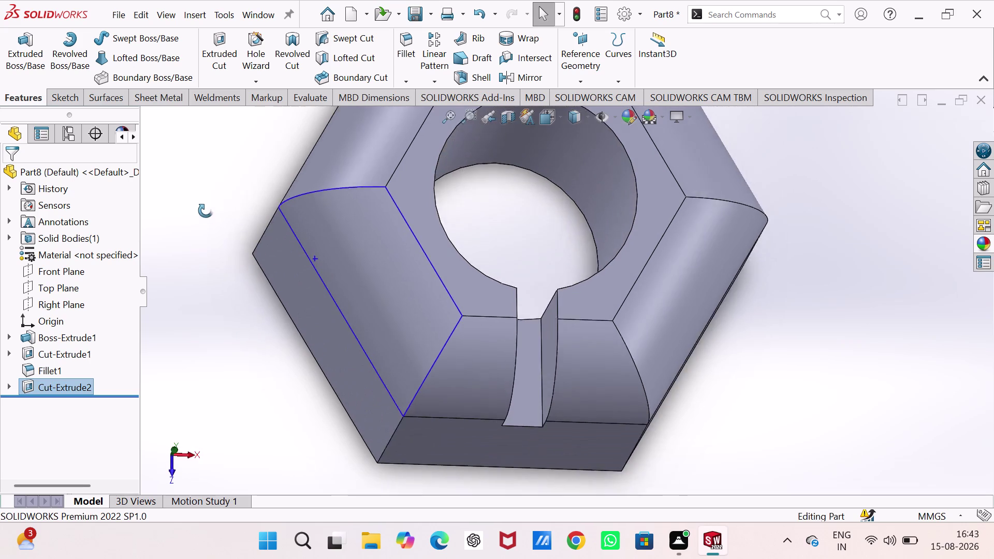
middle_drag(206, 216, 188, 134)
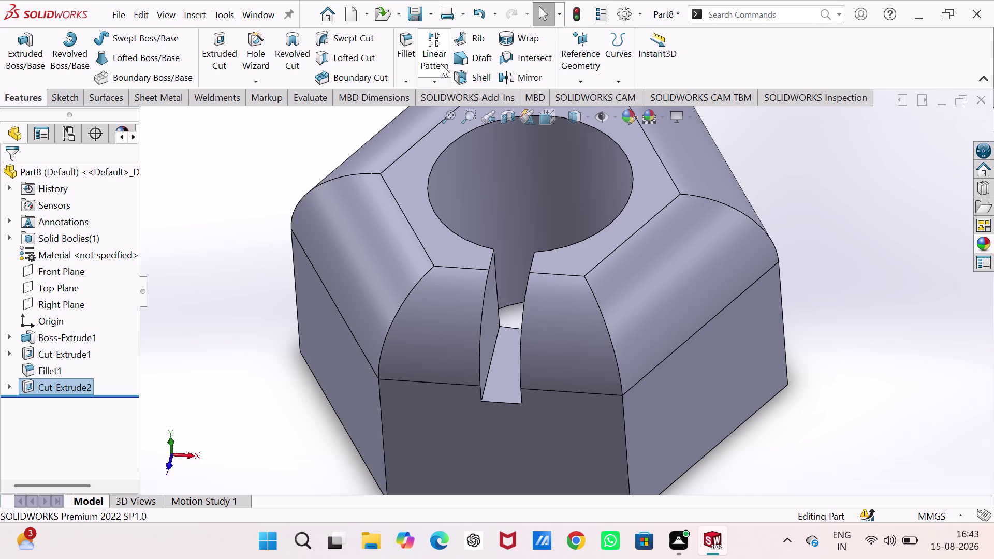
click(443, 83)
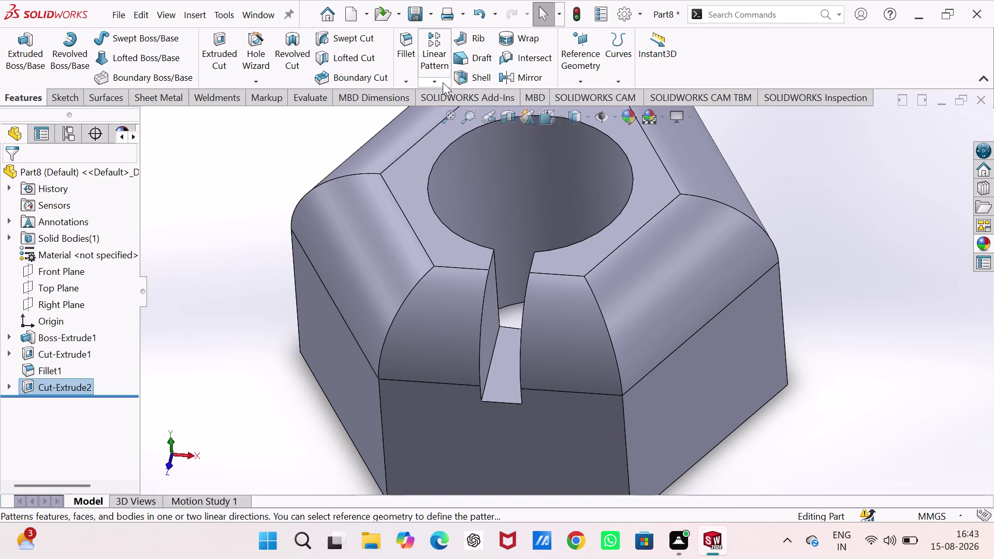
Circular-pattern the slot cut about the hole edge with 6 equally spaced instances.
click(467, 119)
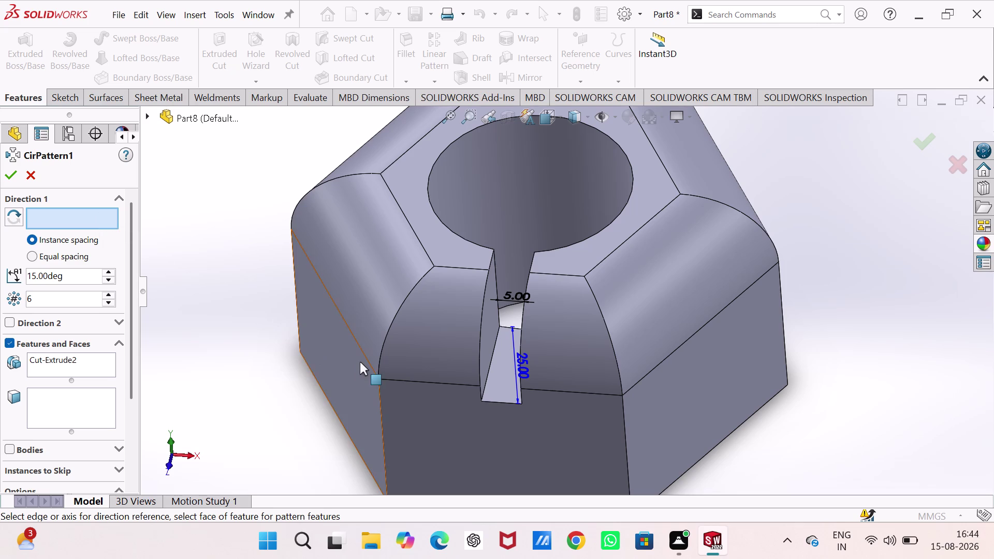
scroll(up, 3)
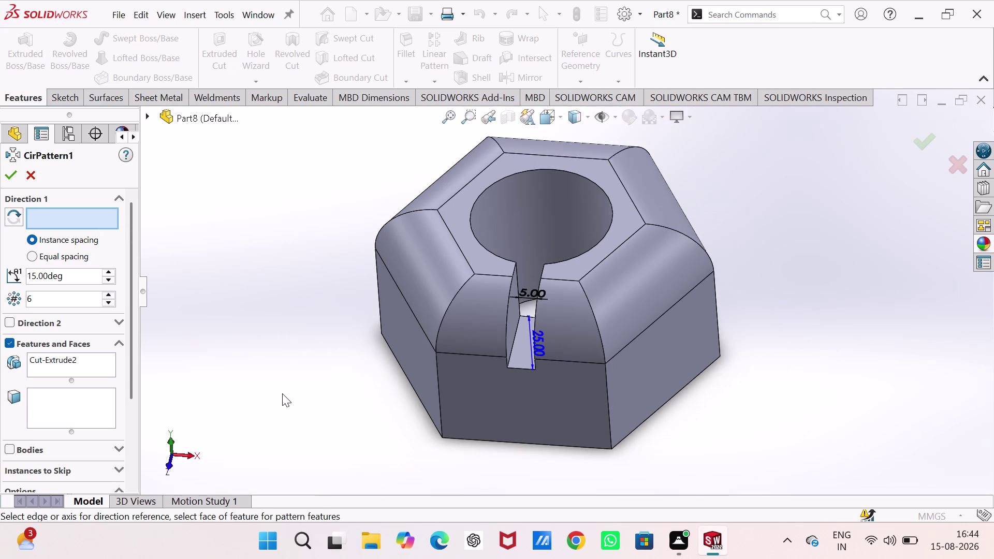
scroll(down, 3)
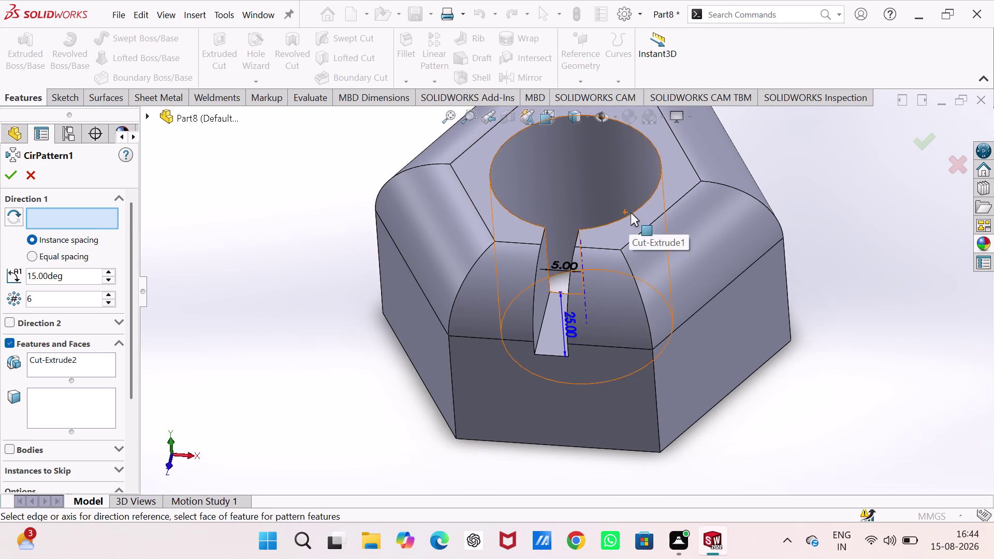
click(654, 150)
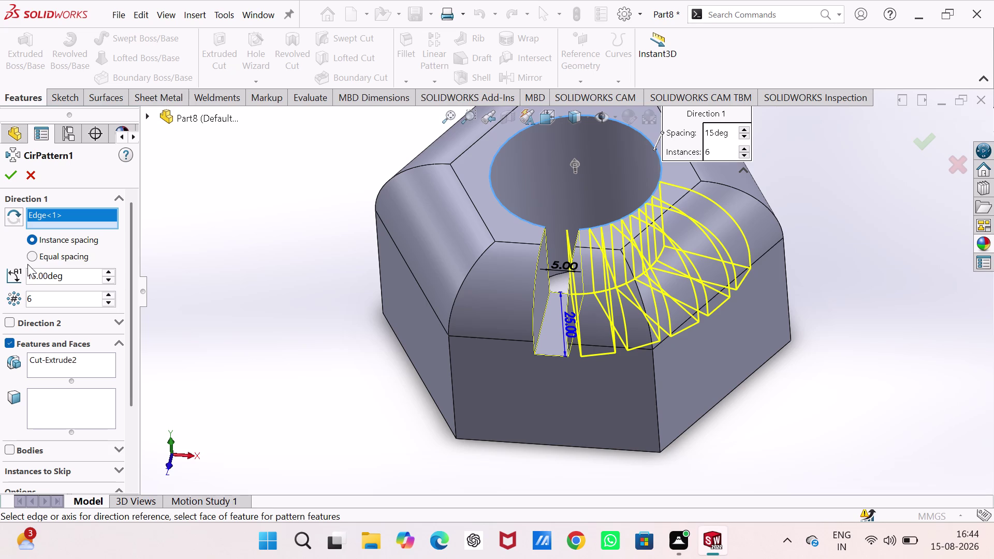
click(35, 253)
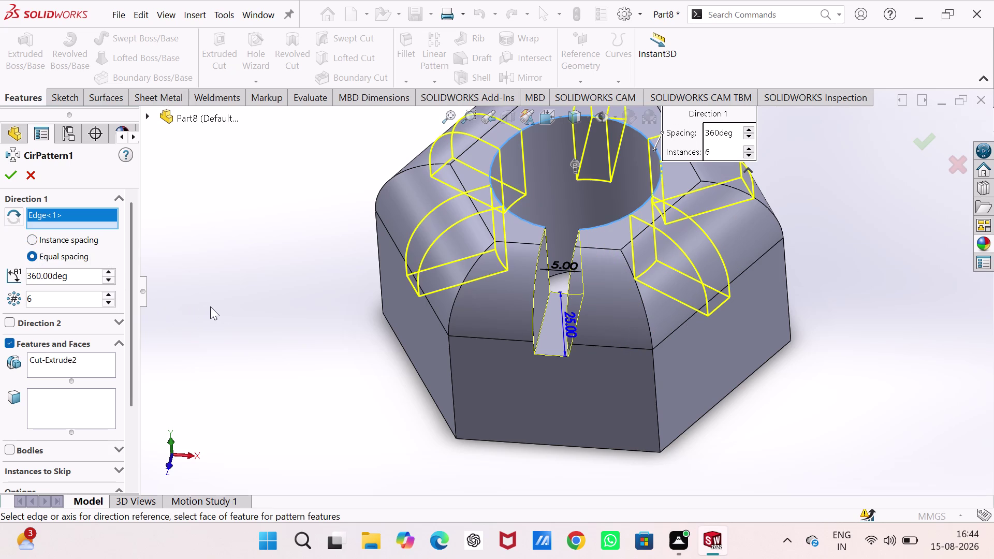
scroll(up, 3)
scroll(down, 3)
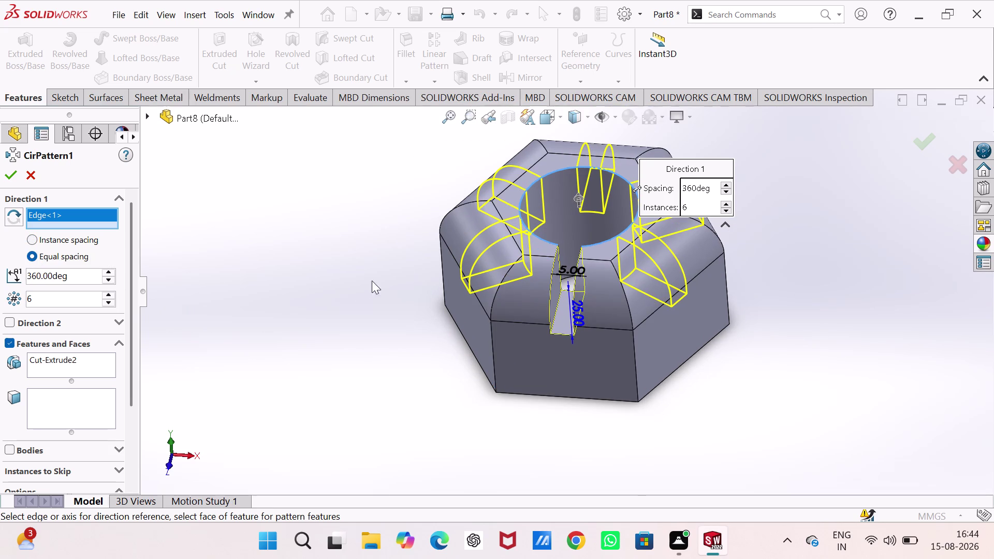
click(13, 169)
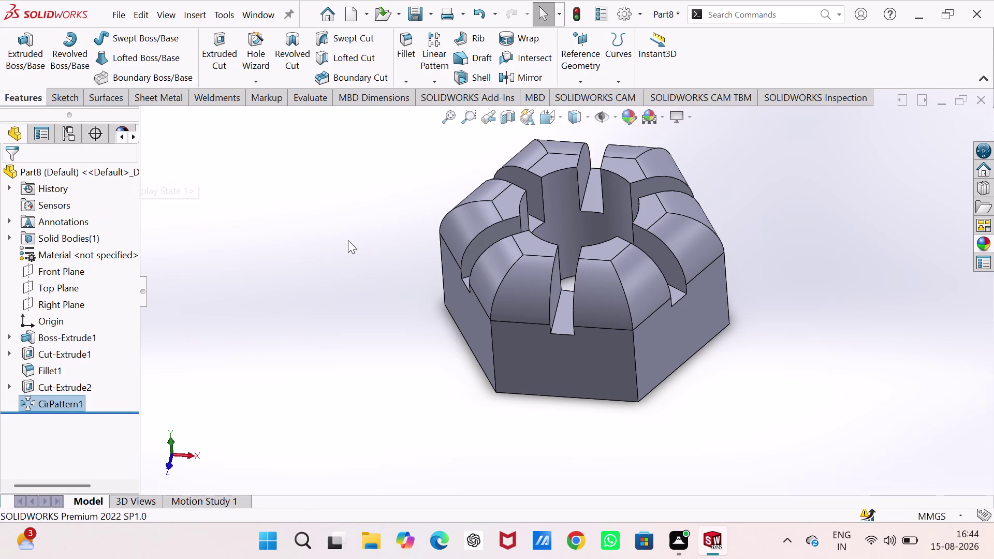
click(348, 240)
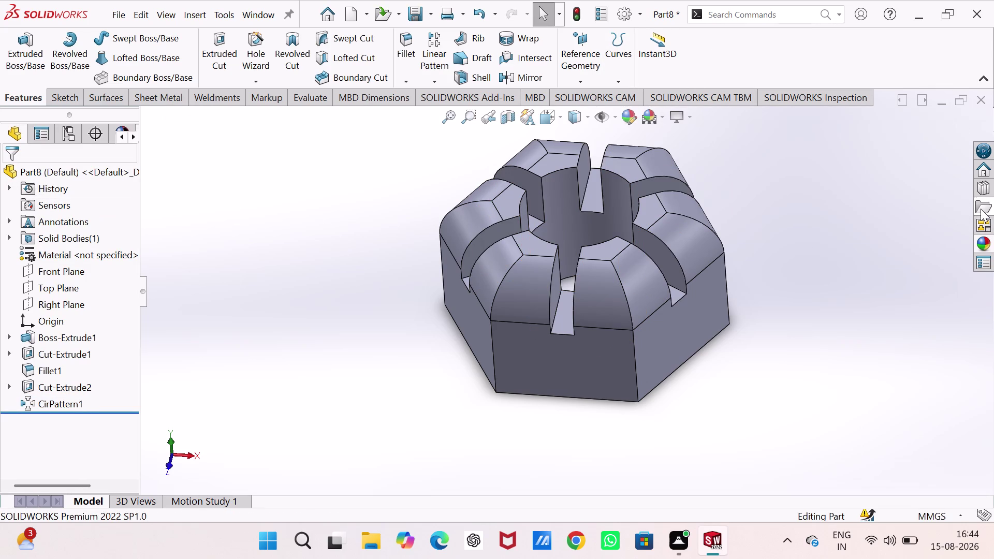
Apply the satin finish titanium metal appearance to the nut's whole body.
click(987, 242)
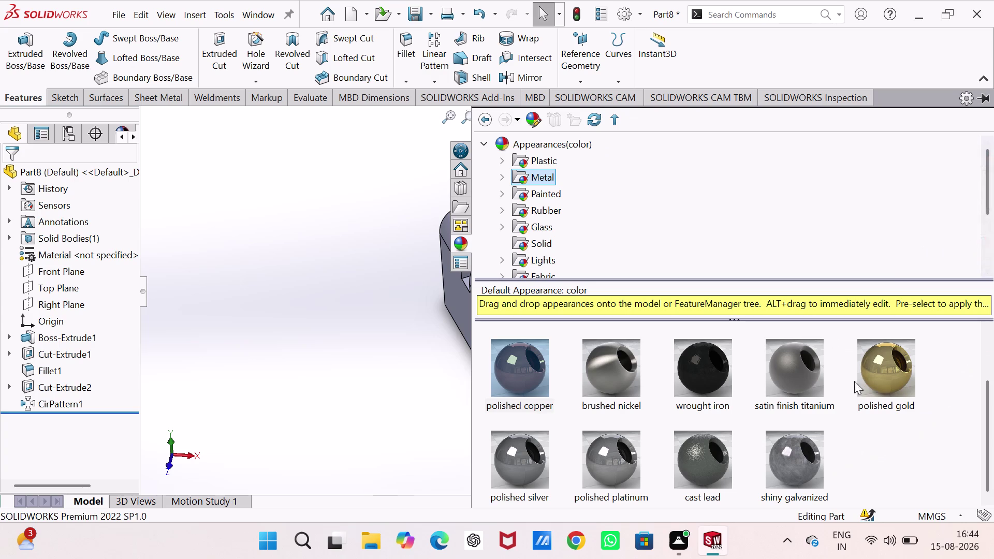
drag(804, 376, 546, 364)
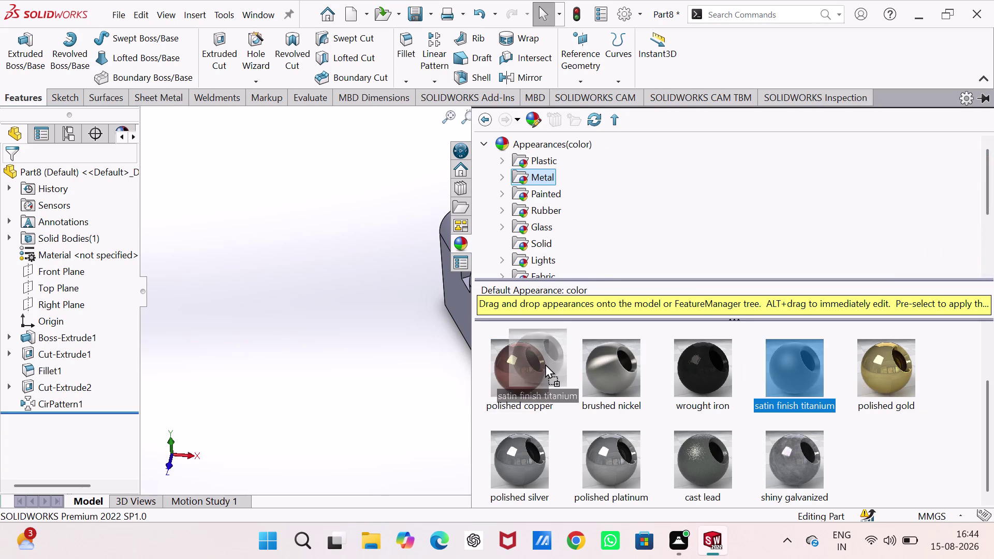
drag(545, 364, 565, 295)
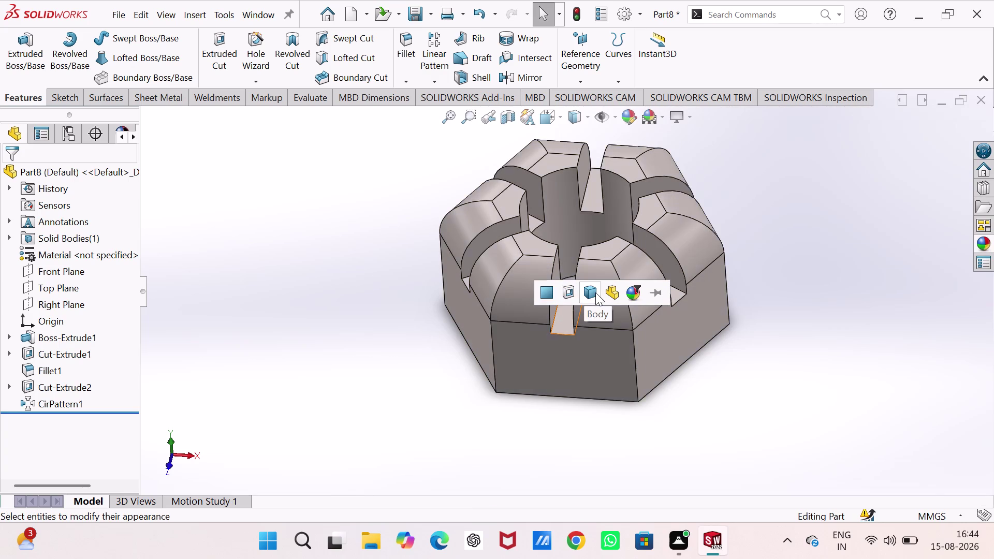
click(595, 292)
click(383, 328)
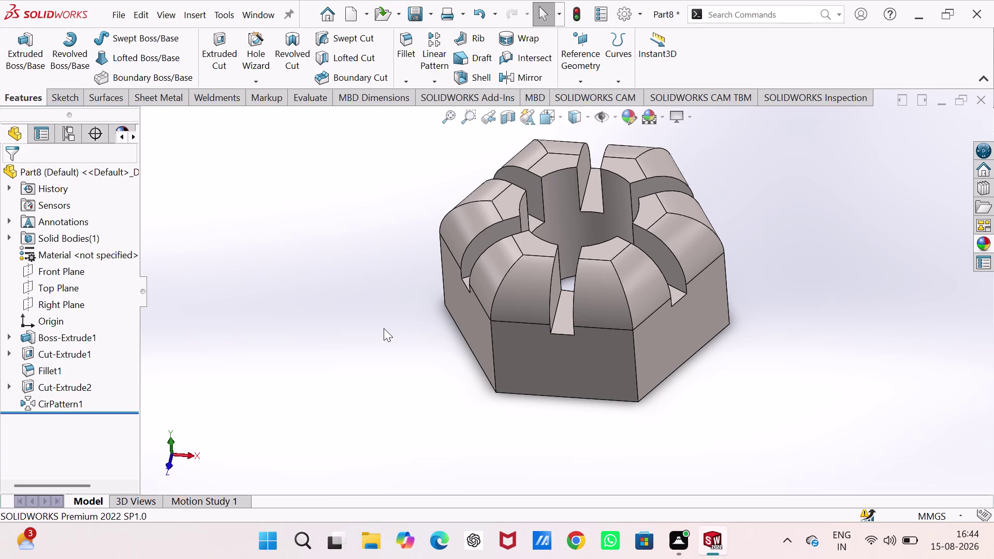
key(ctrl+s)
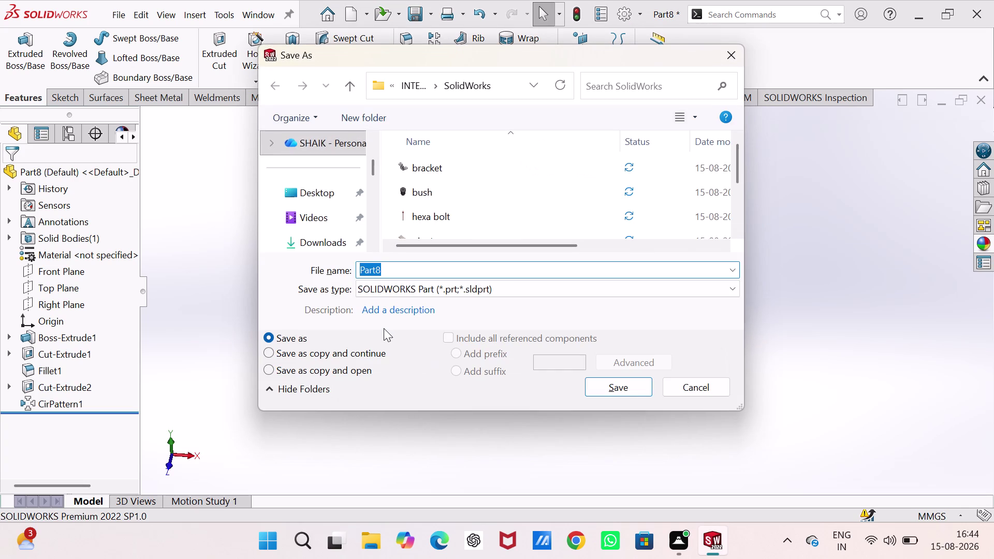
Save the part under the file name 'castel nut'.
text(cas)
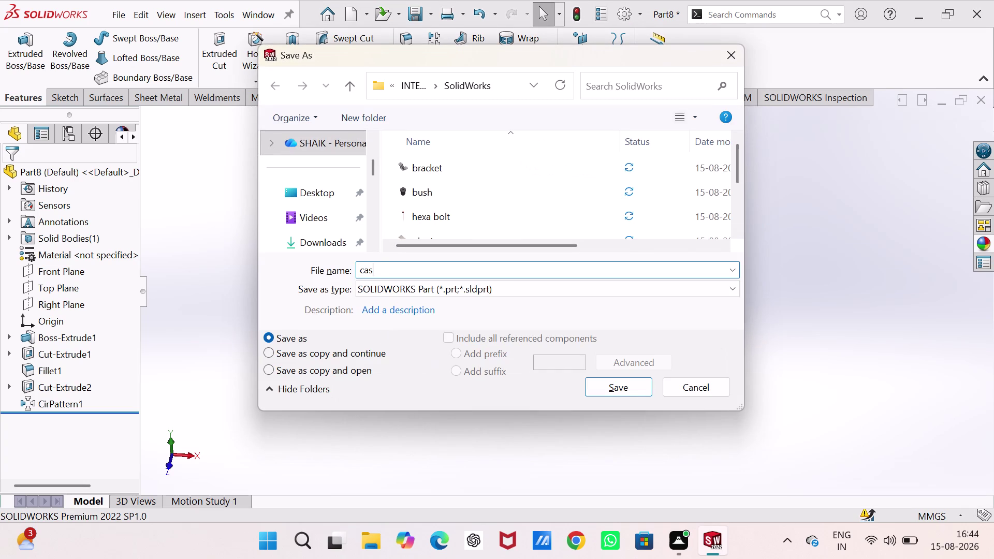
text(tel n)
text(ut)
key(Return)
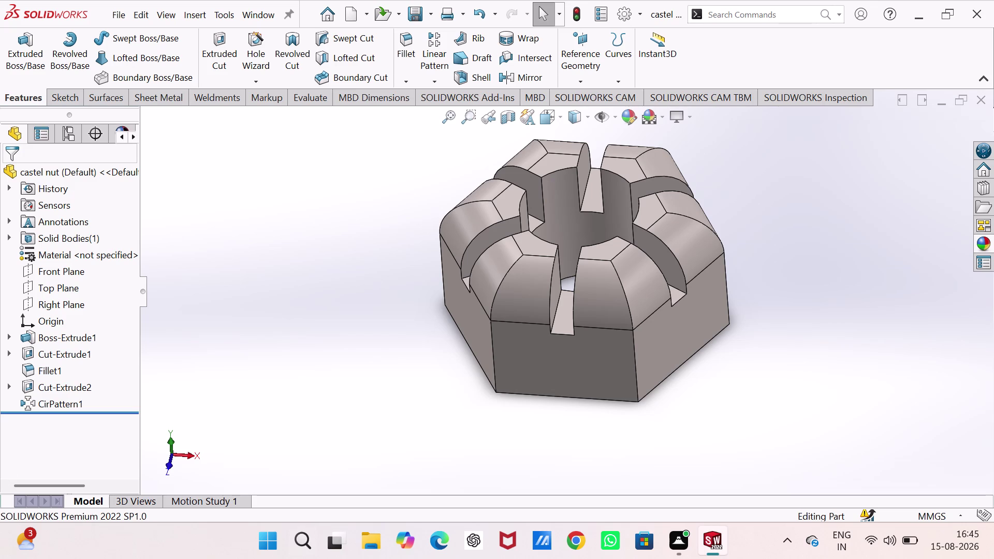
scroll(down, 3)
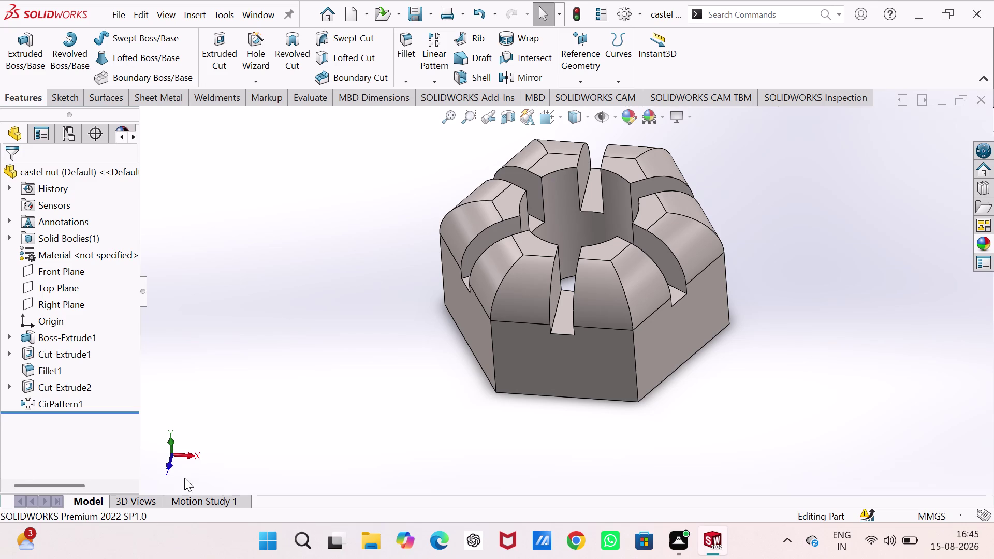